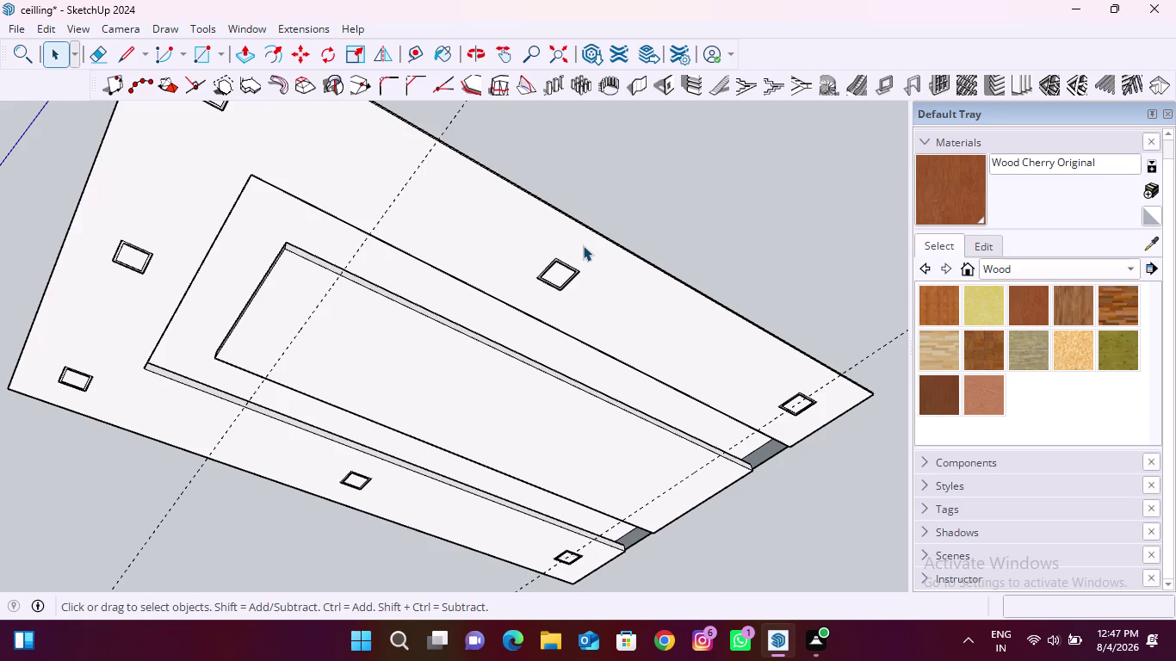
Face the ceiling and place the first Tape Measure guide 1.5' from the inner panel's left edge.
scroll(down, 3)
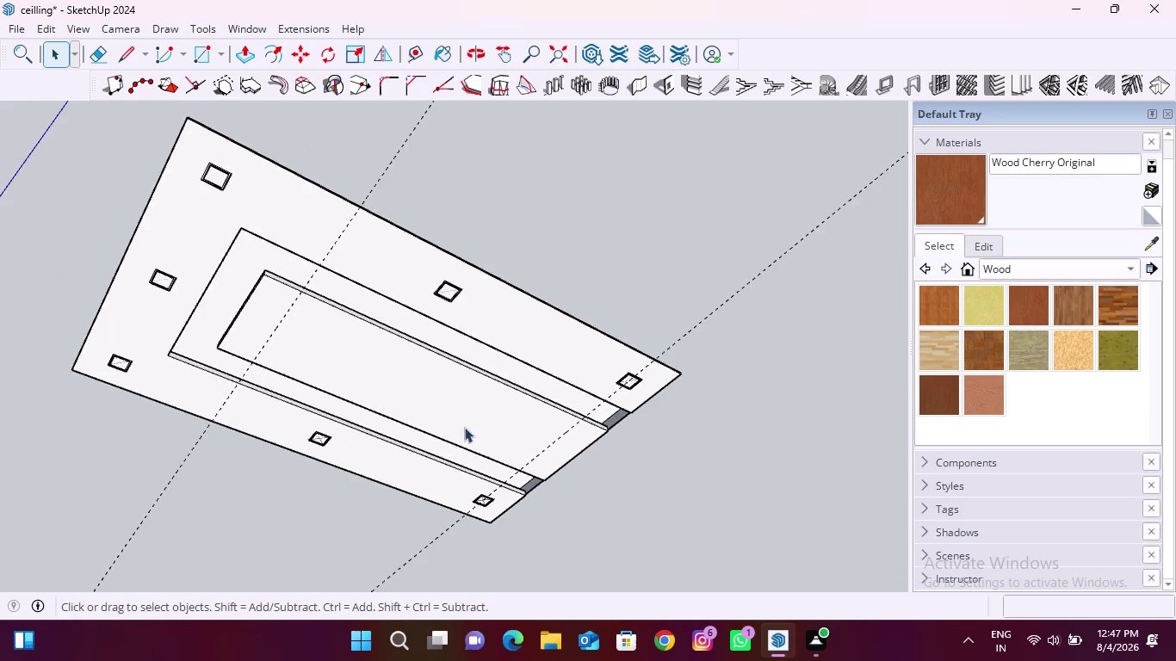
middle_drag(464, 427, 268, 273)
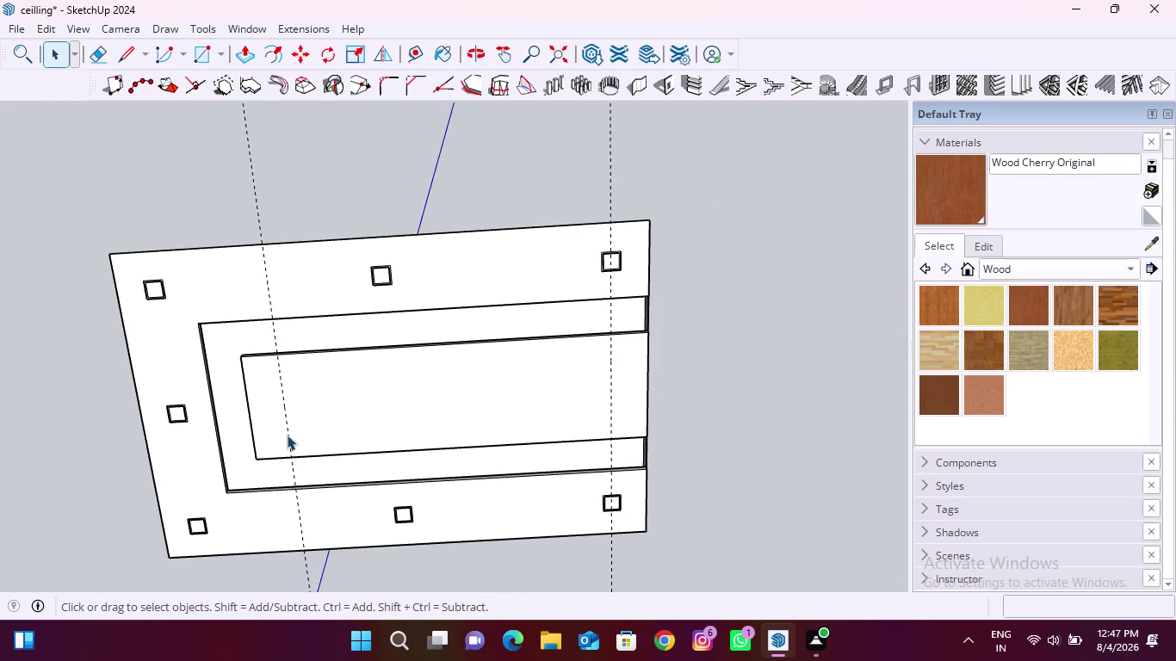
click(407, 50)
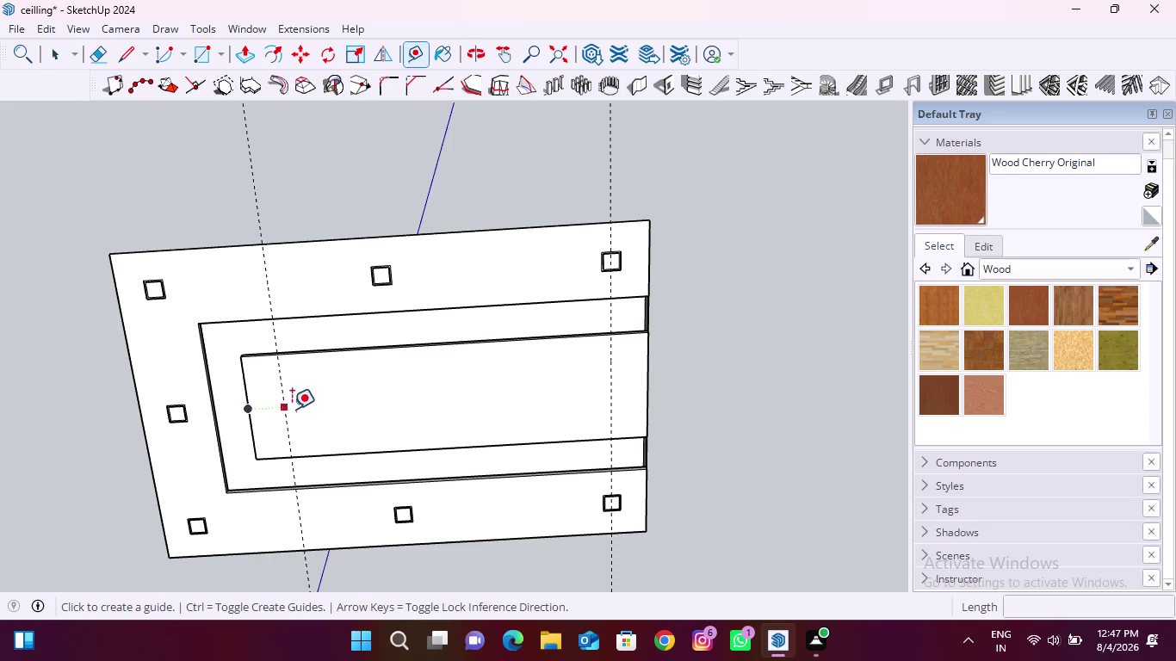
click(276, 377)
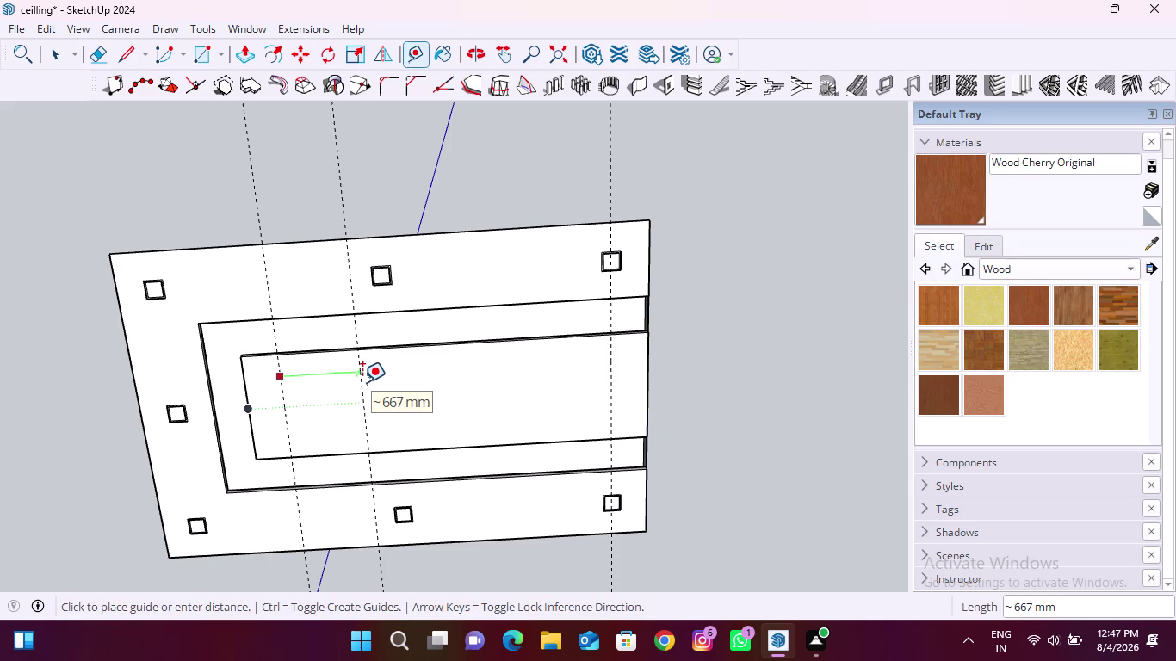
text(1.)
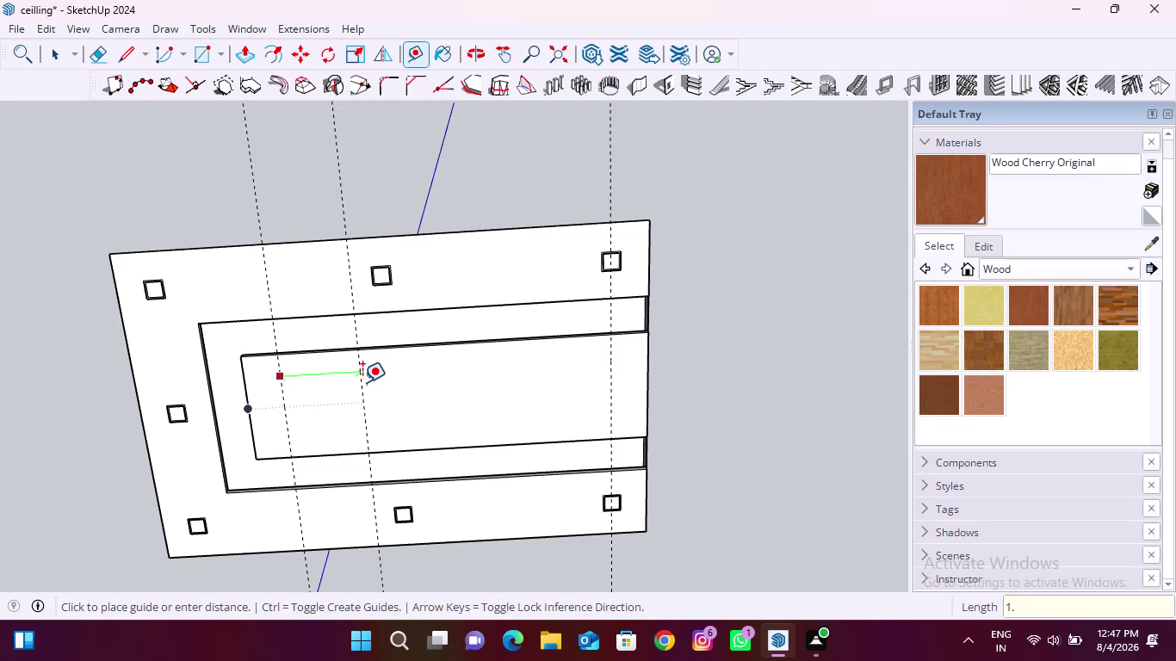
text(5')
key(Return)
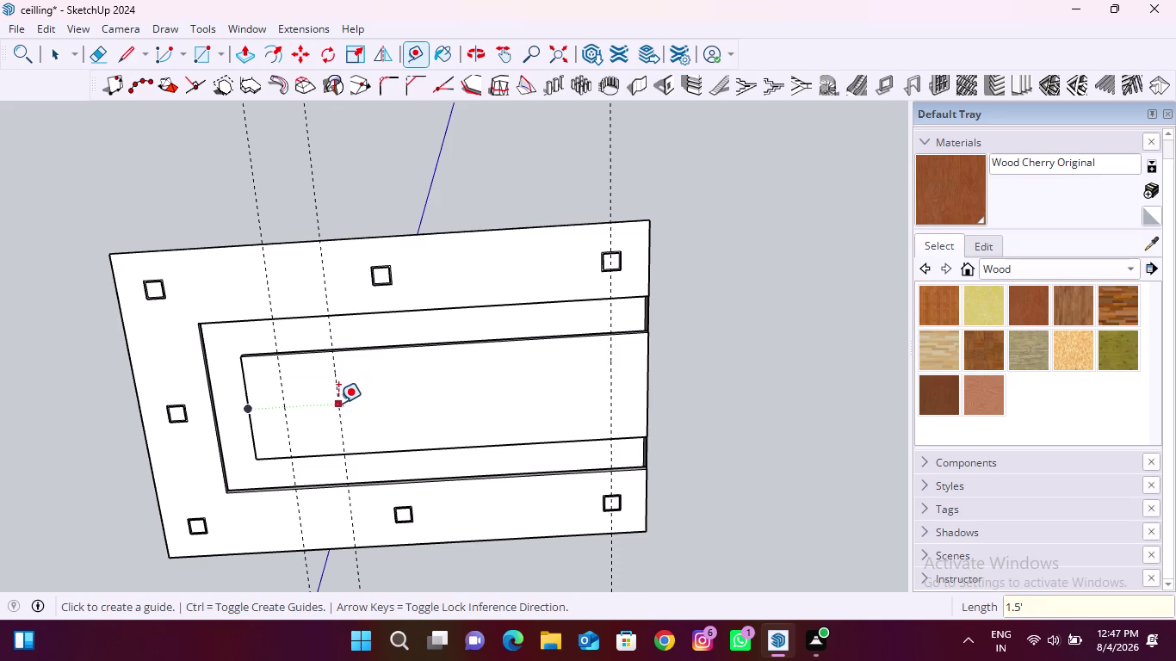
Add two more guides, each 1.5' beyond the previous one.
click(338, 403)
key(Escape)
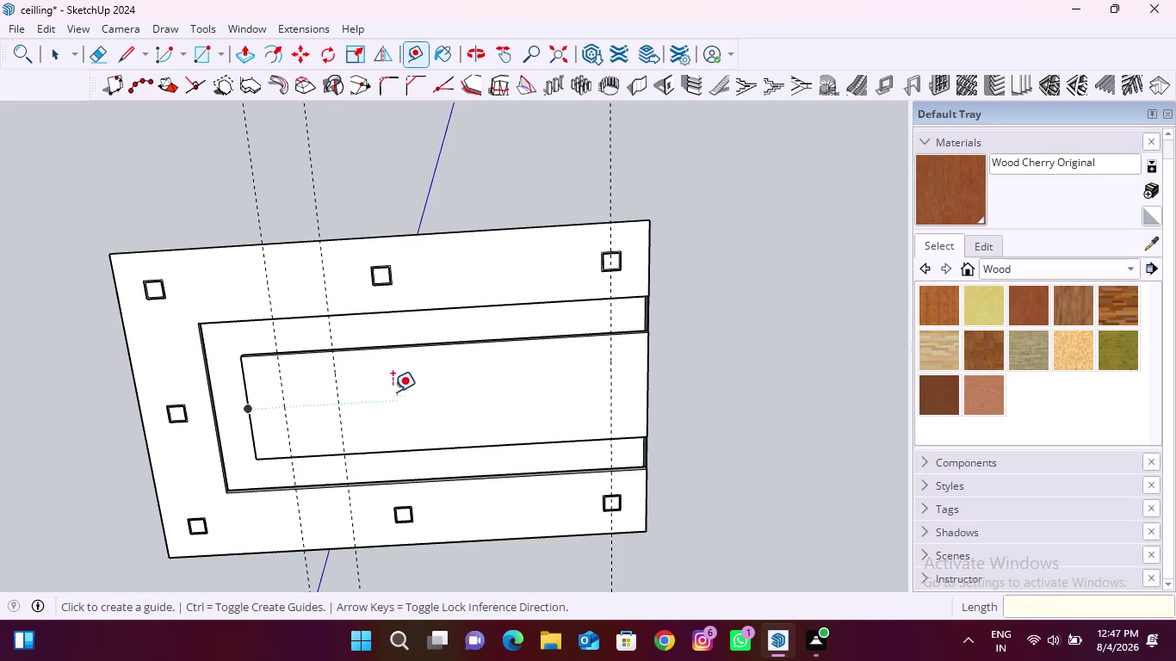
click(334, 376)
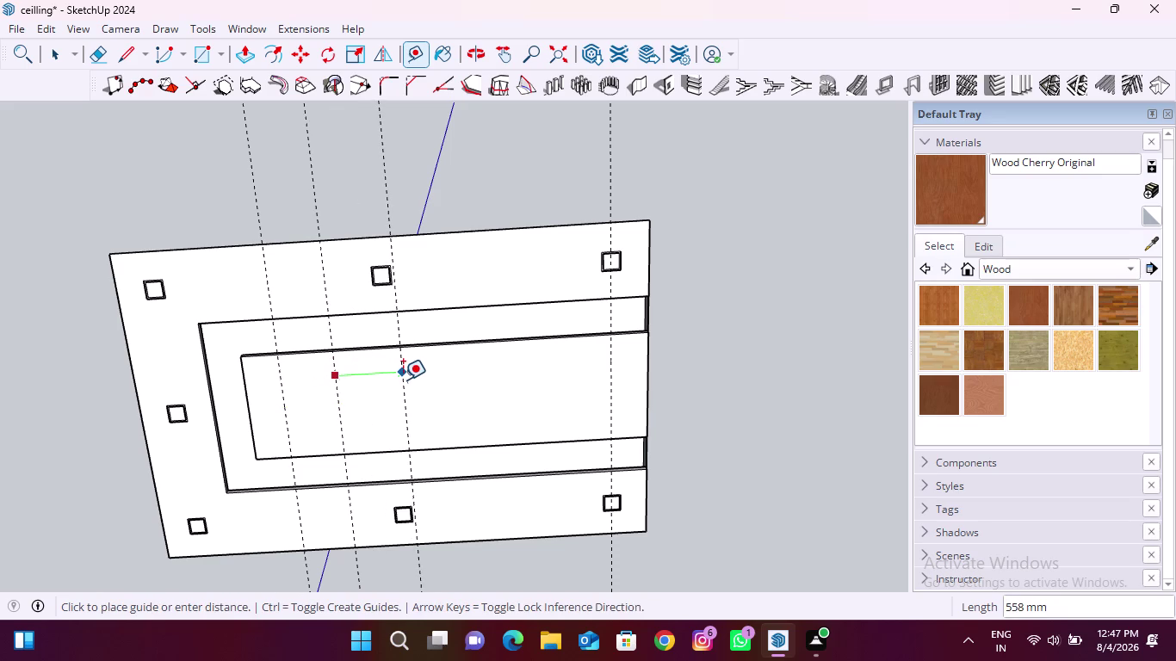
text(1.5')
key(Return)
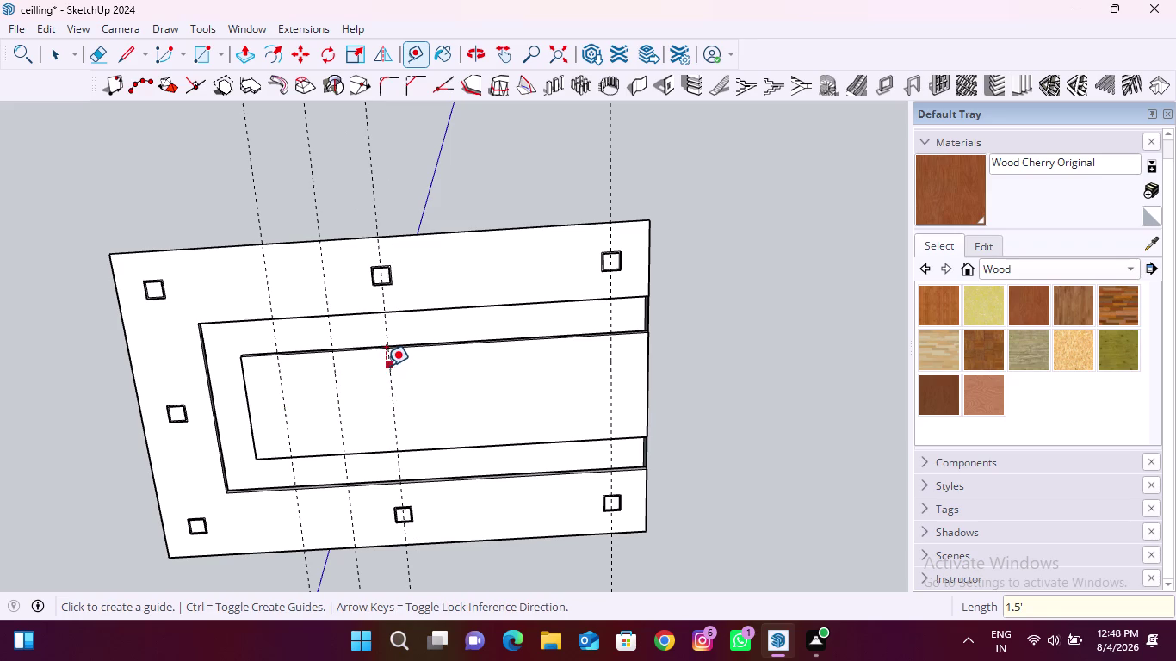
click(386, 366)
text(1.5)
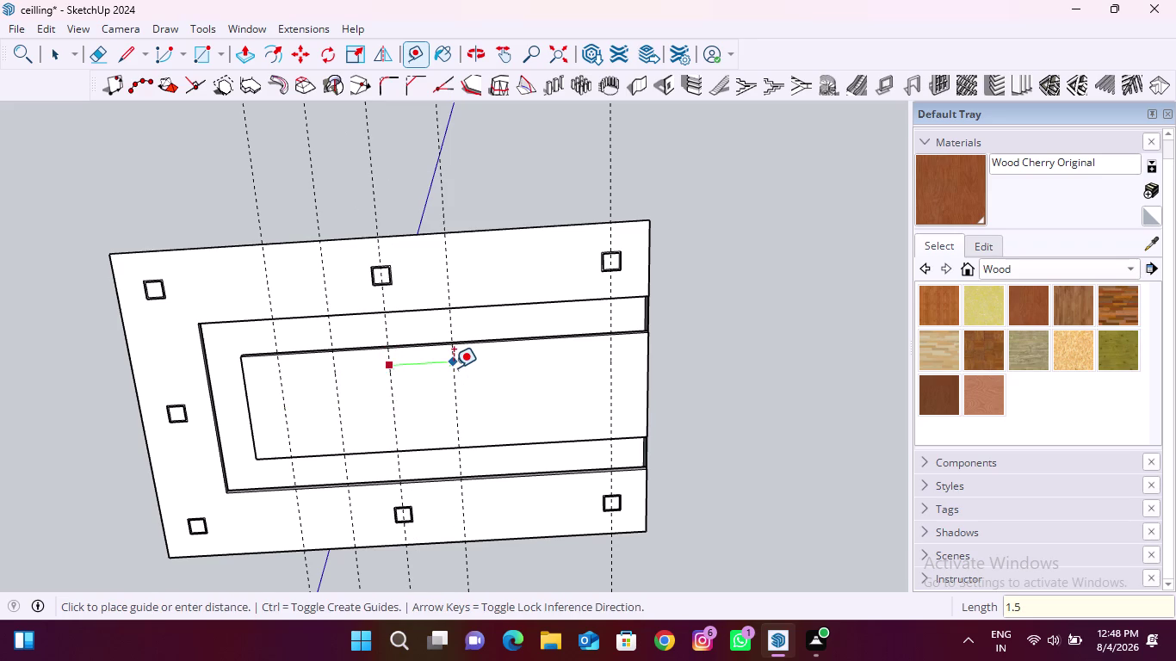
text(')
key(Return)
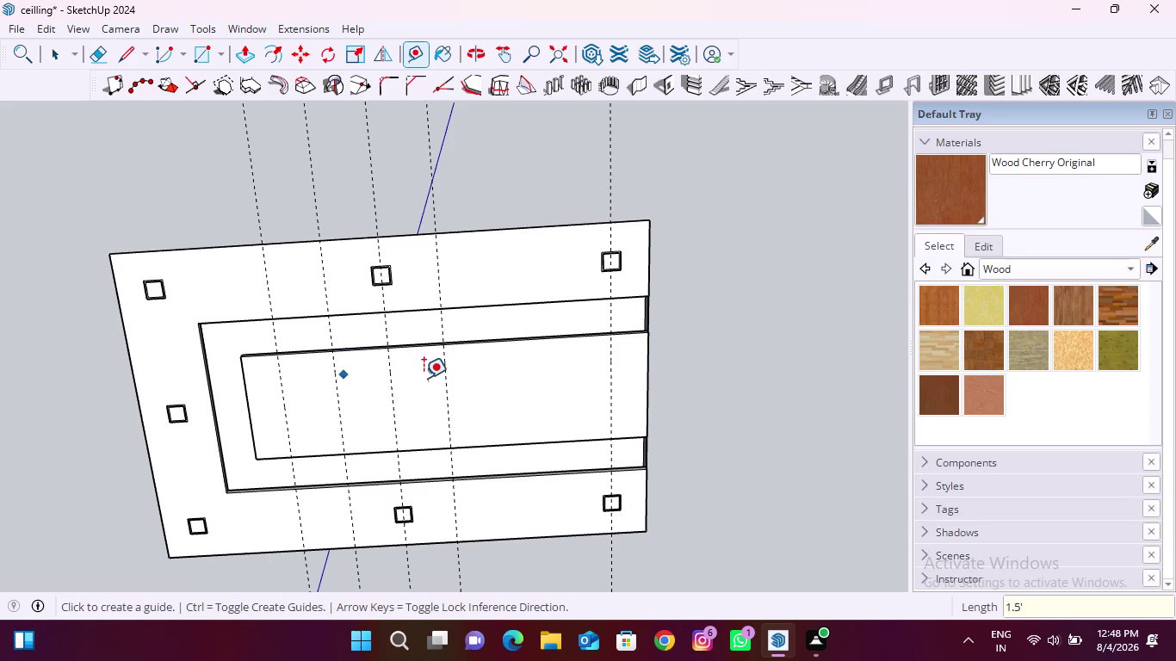
Add two further guides at 1.5' spacing, cancelling one stray horizontal guide.
click(443, 364)
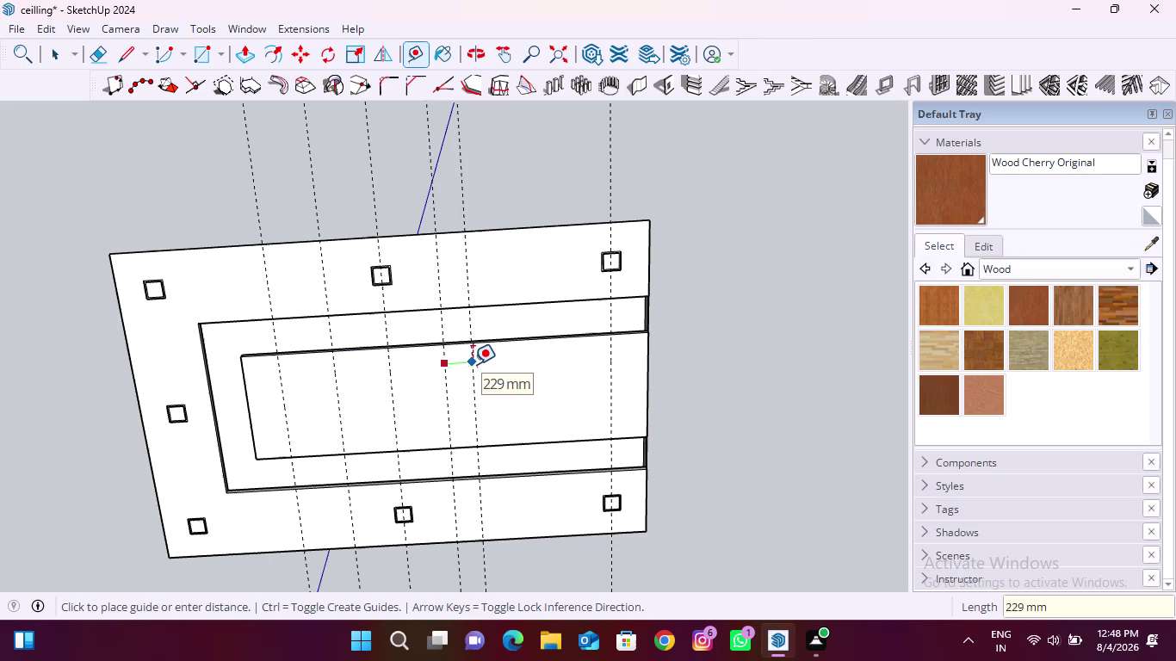
text(1.5')
key(Return)
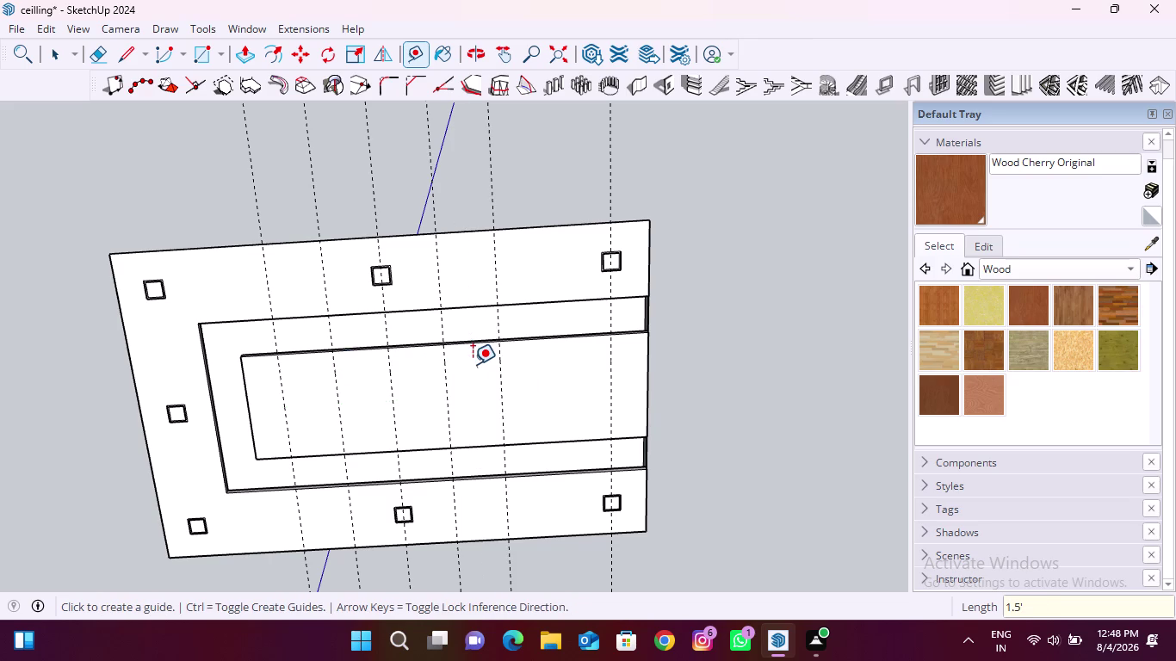
click(495, 365)
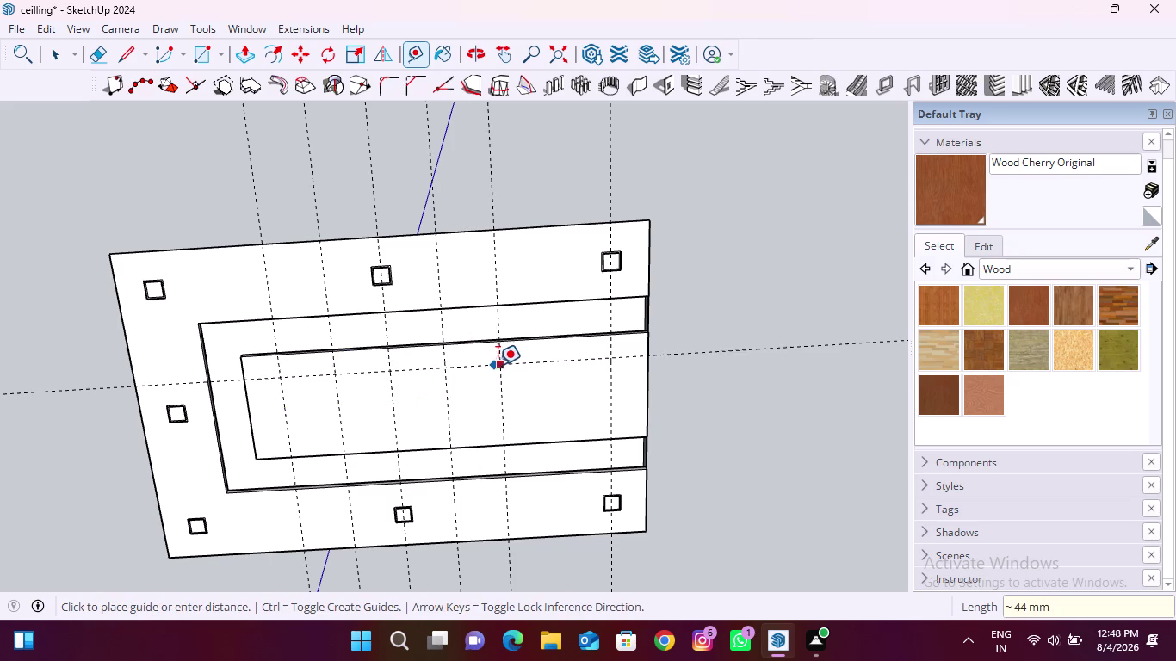
key(Escape)
click(496, 365)
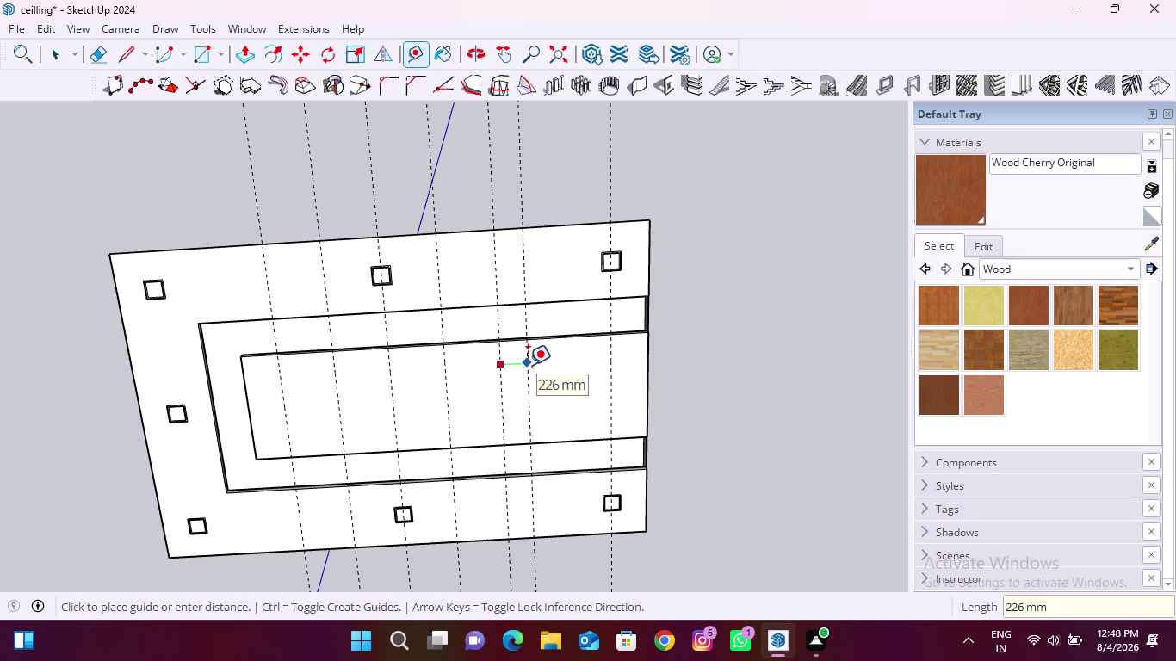
text(1.)
text(5')
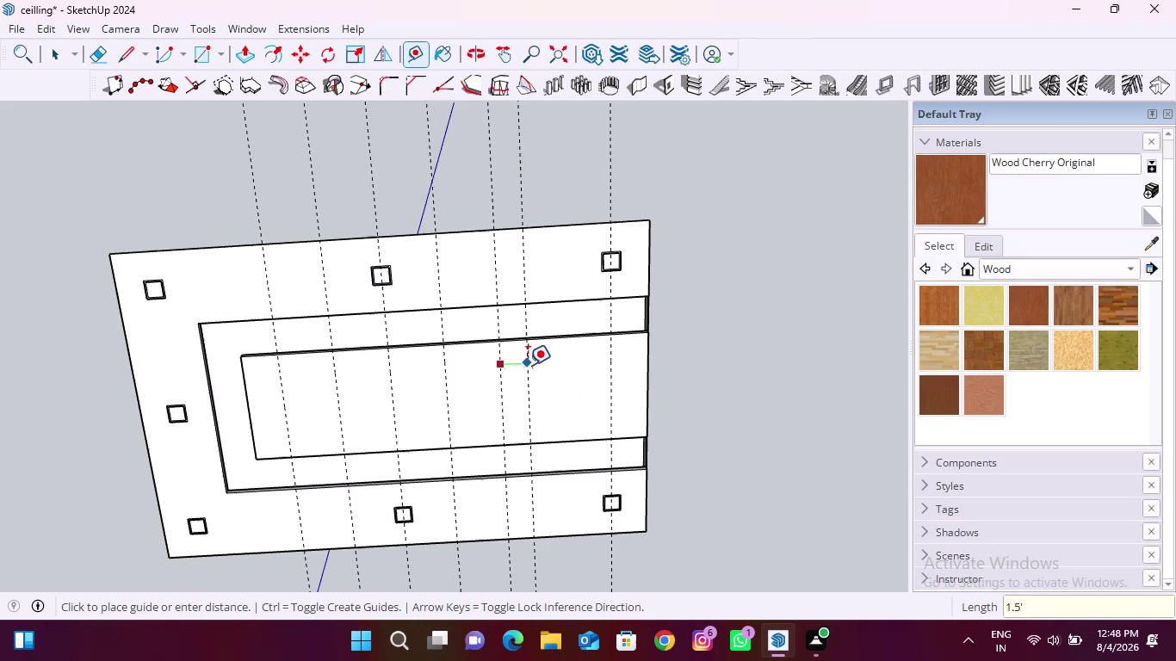
key(Return)
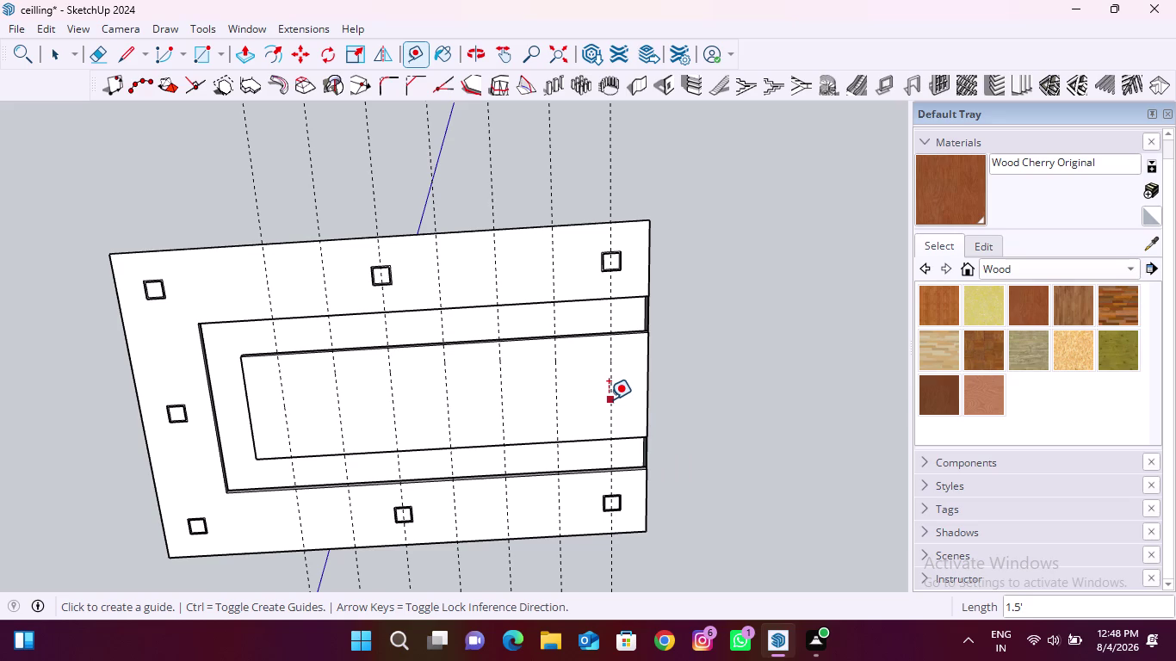
Undo all the 1.5' guide placements with eighteen Ctrl+Z presses.
key(ctrl+z)
key(ctrl+z)
key(ctrl+z)
key(ctrl+z)
key(ctrl+z)
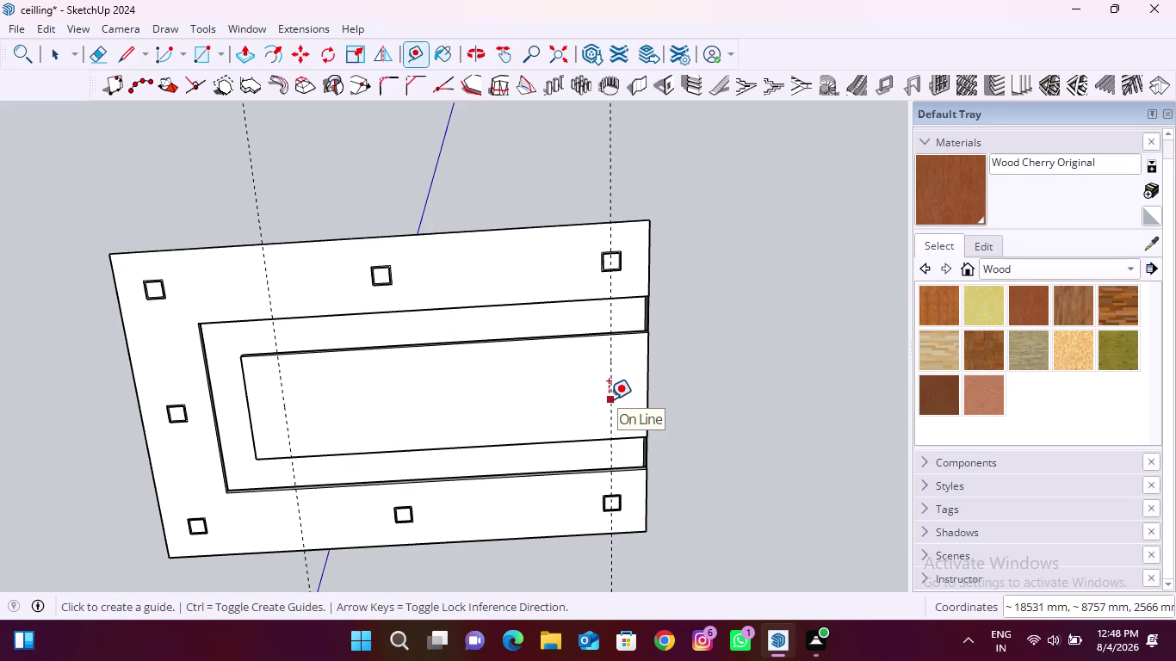
key(ctrl+z)
key(ctrl+z)
key(ctrl+z)
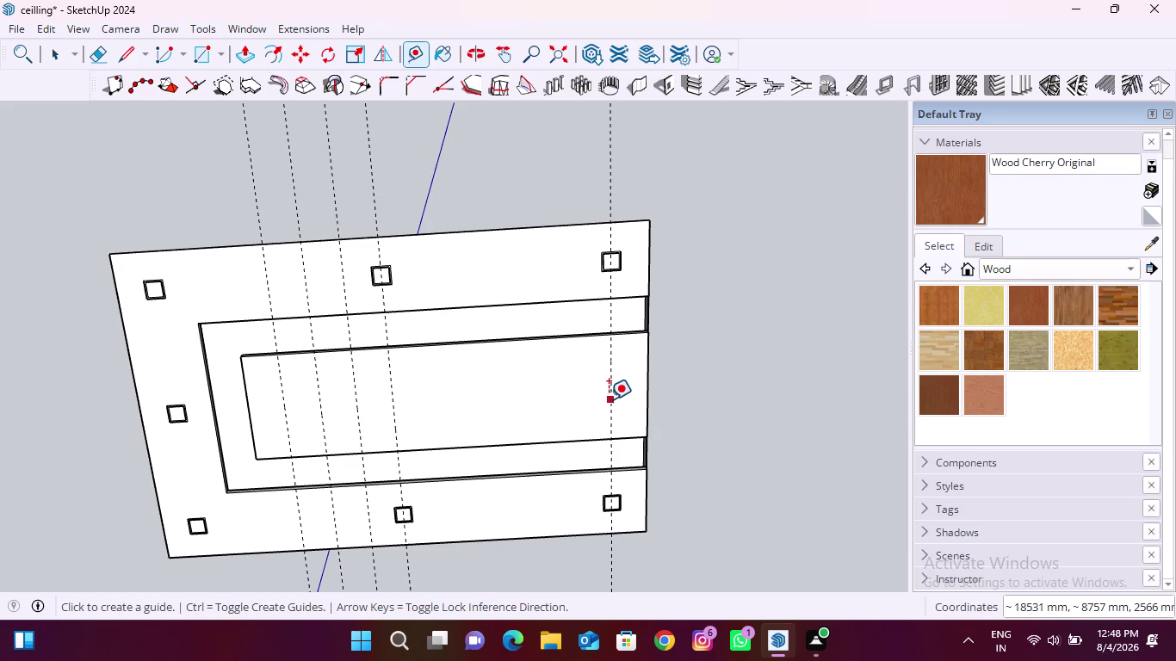
key(ctrl+z)
key(ctrl+z)
key(ctrl+z)
key(ctrl+z)
key(ctrl+z)
key(ctrl+z)
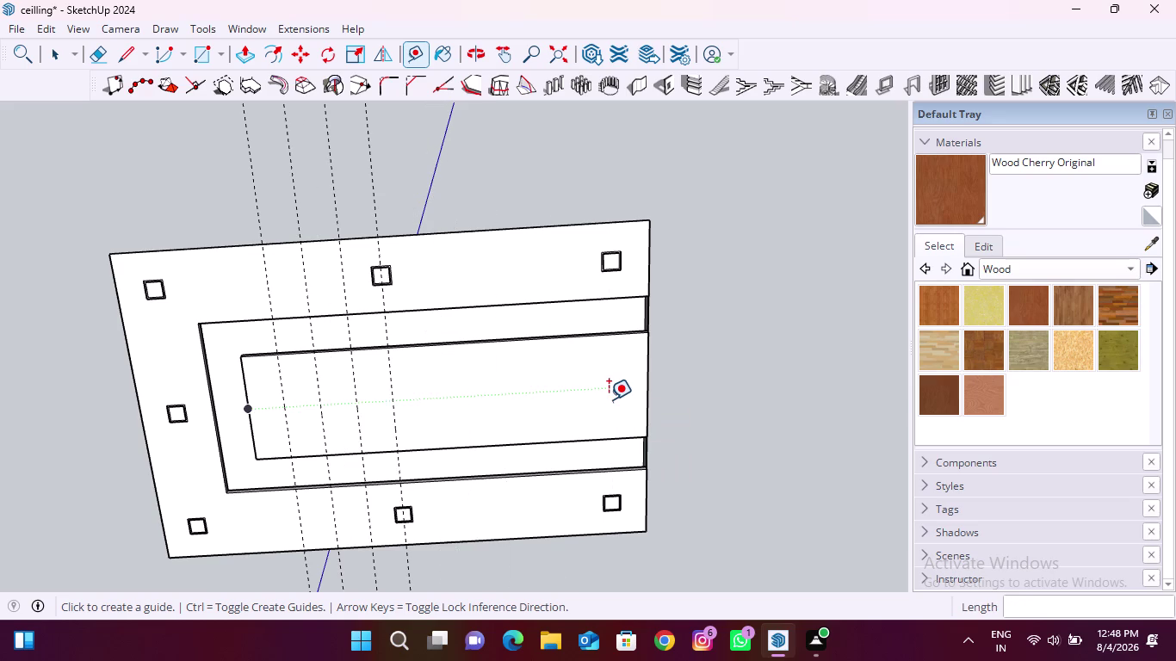
key(ctrl+z)
key(ctrl+z)
key(ctrl+z)
key(ctrl+z)
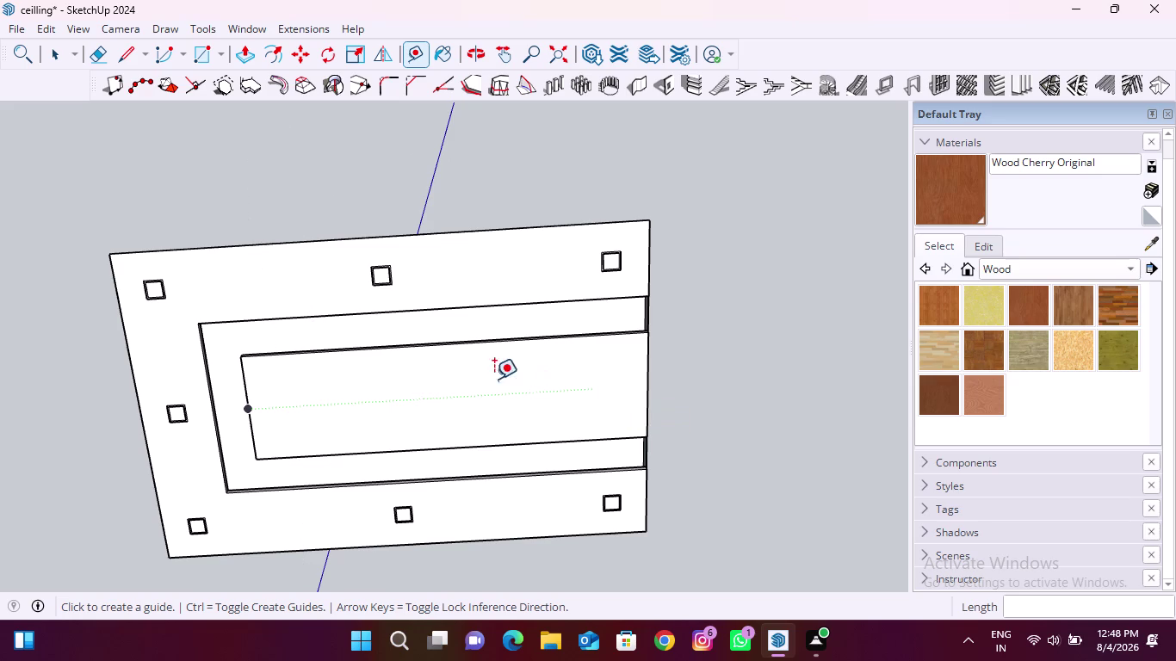
Place a guide 6" in from the panel's right edge and zoom to check it.
scroll(up, 3)
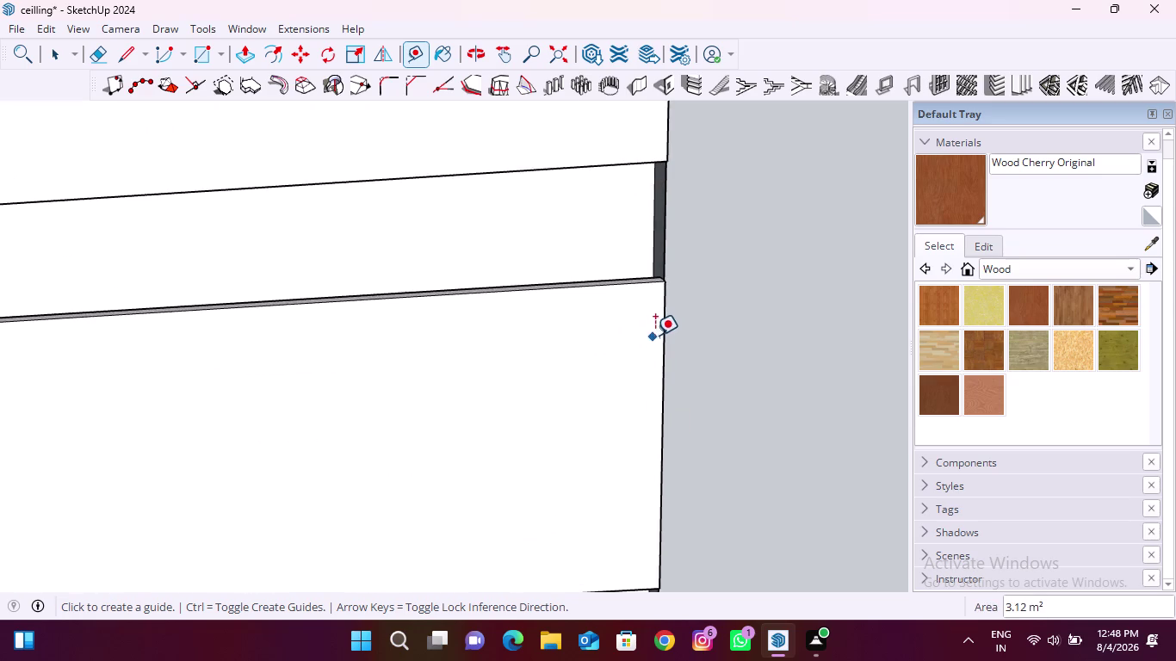
scroll(up, 3)
click(667, 304)
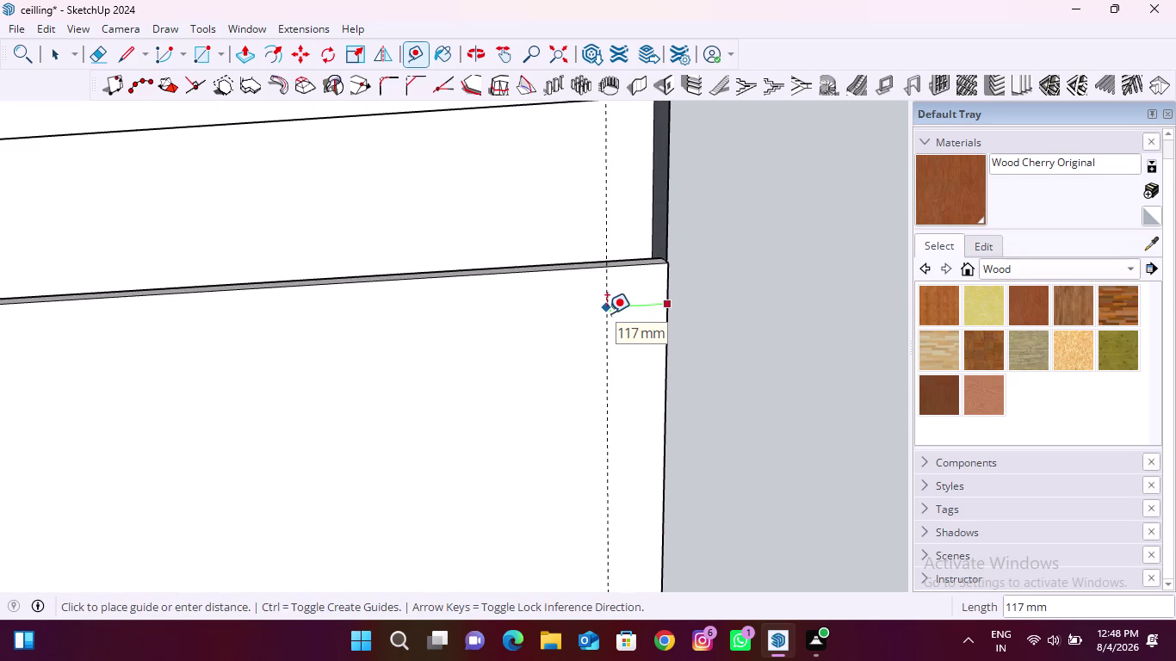
text(6")
key(Return)
scroll(up, 3)
scroll(down, 3)
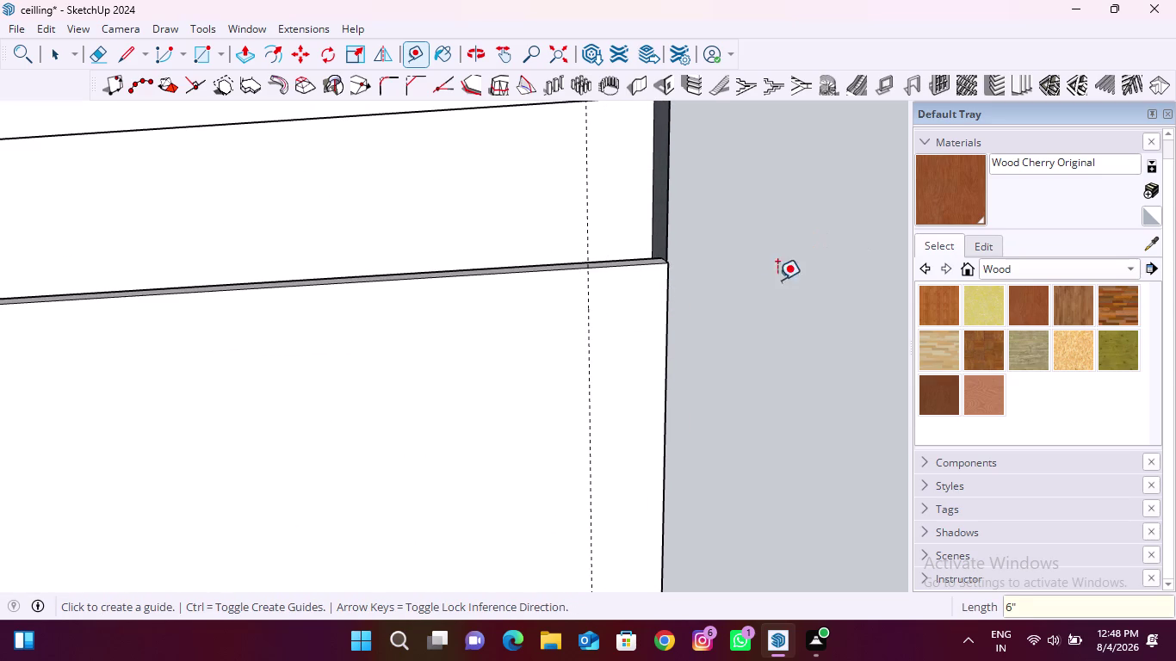
scroll(down, 3)
scroll(down, 3)
scroll(up, 3)
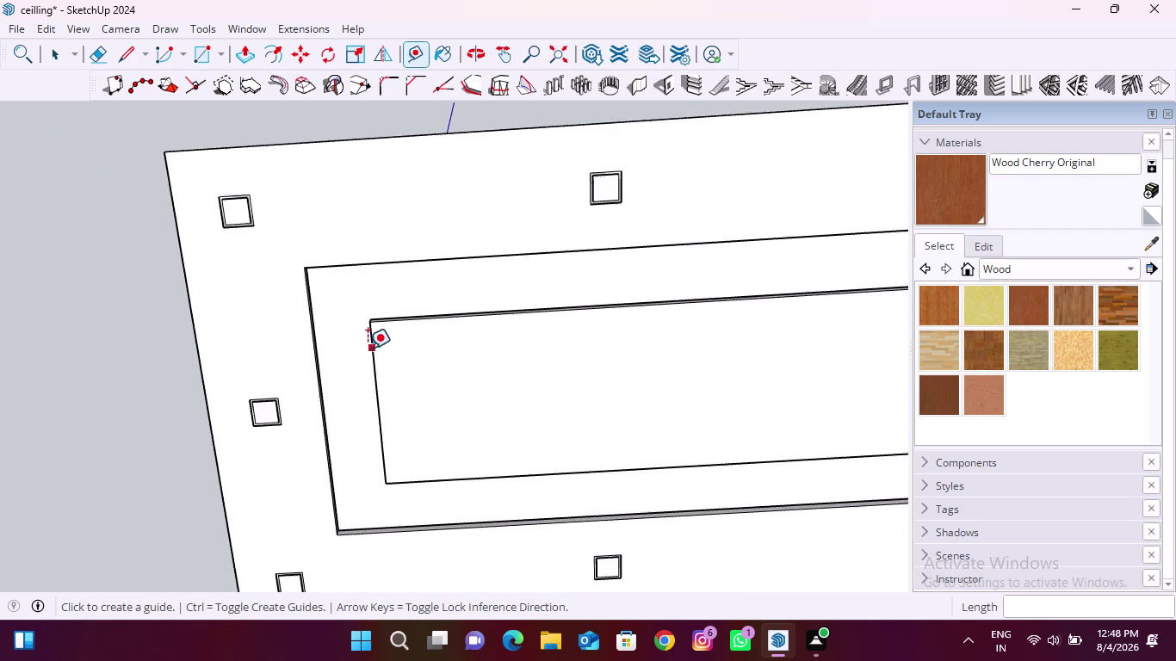
scroll(up, 3)
Cancel three stray starts, then place a guide 6" in from the panel's end edge.
click(372, 346)
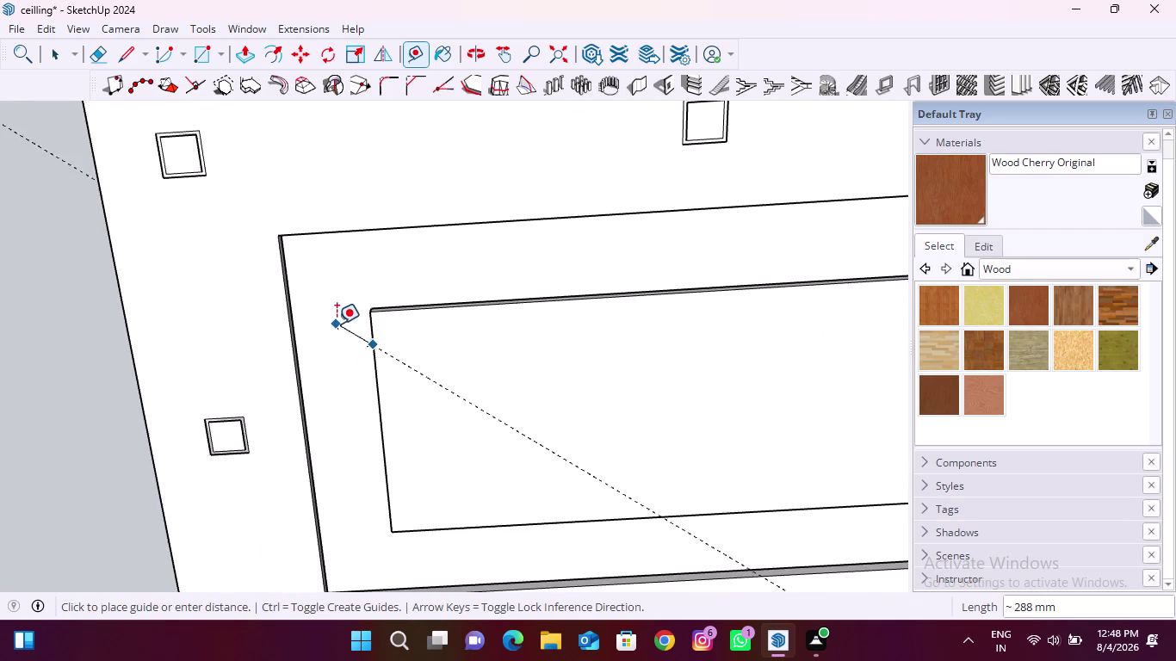
key(Escape)
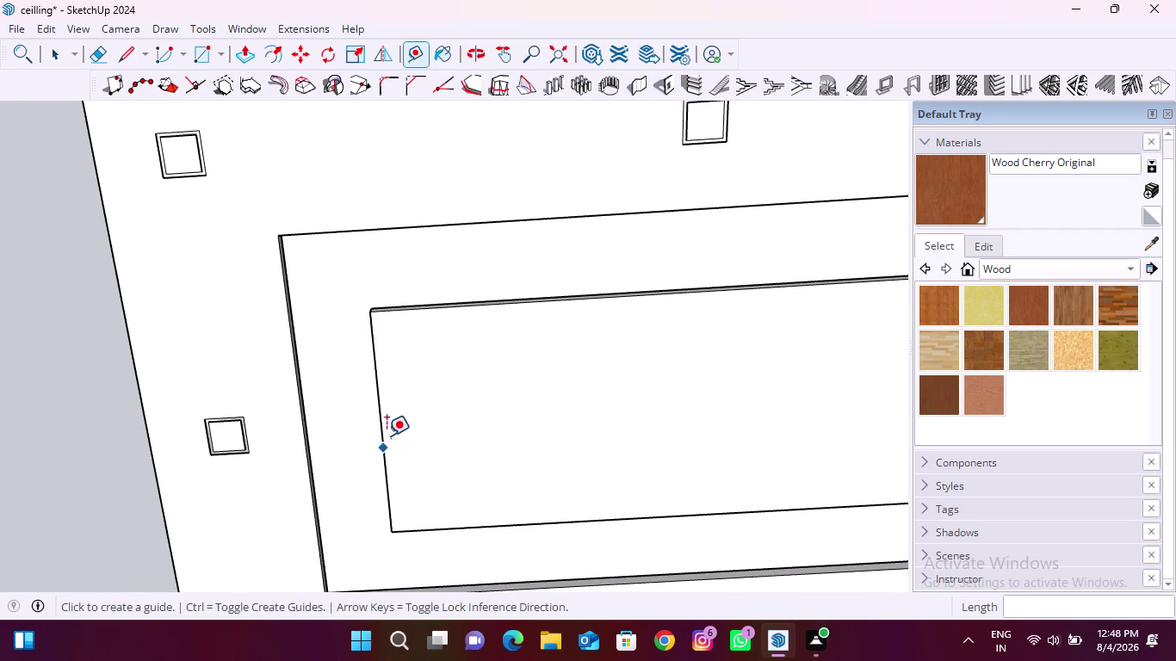
click(385, 429)
key(Escape)
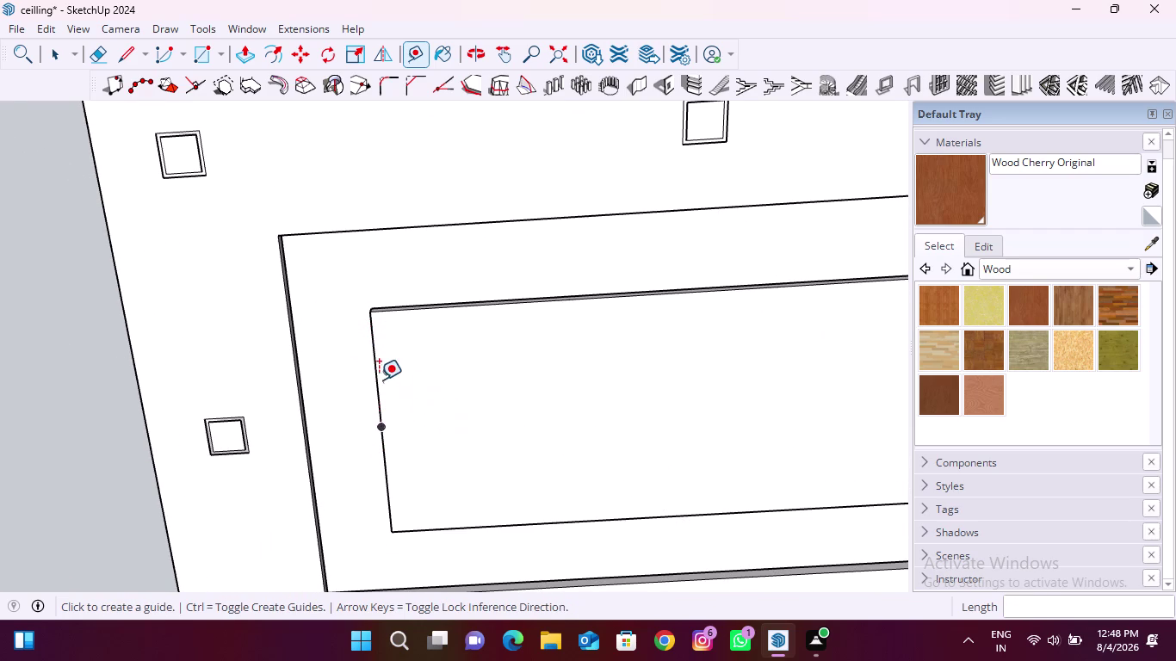
click(376, 364)
key(Escape)
scroll(up, 3)
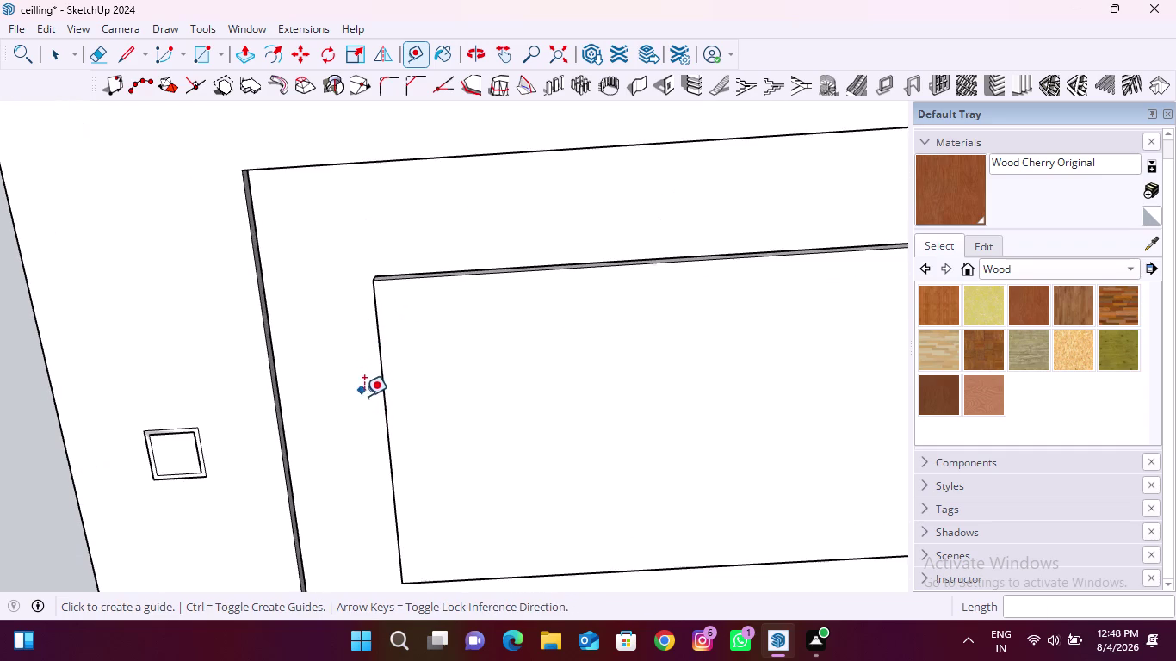
middle_drag(365, 396, 529, 526)
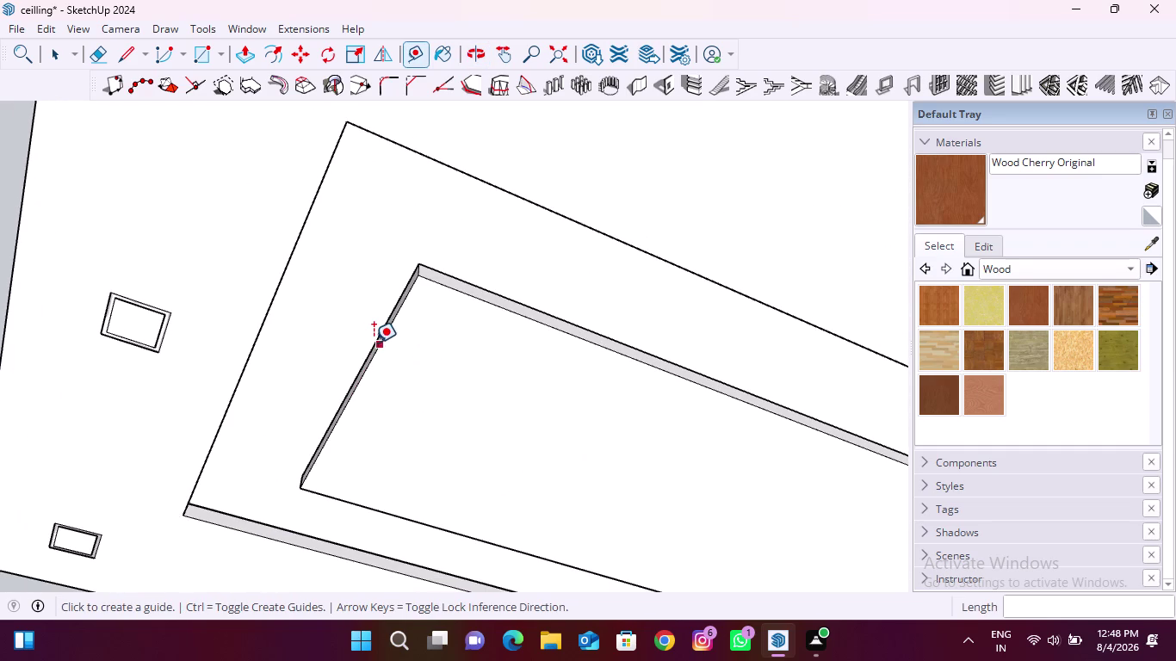
click(373, 343)
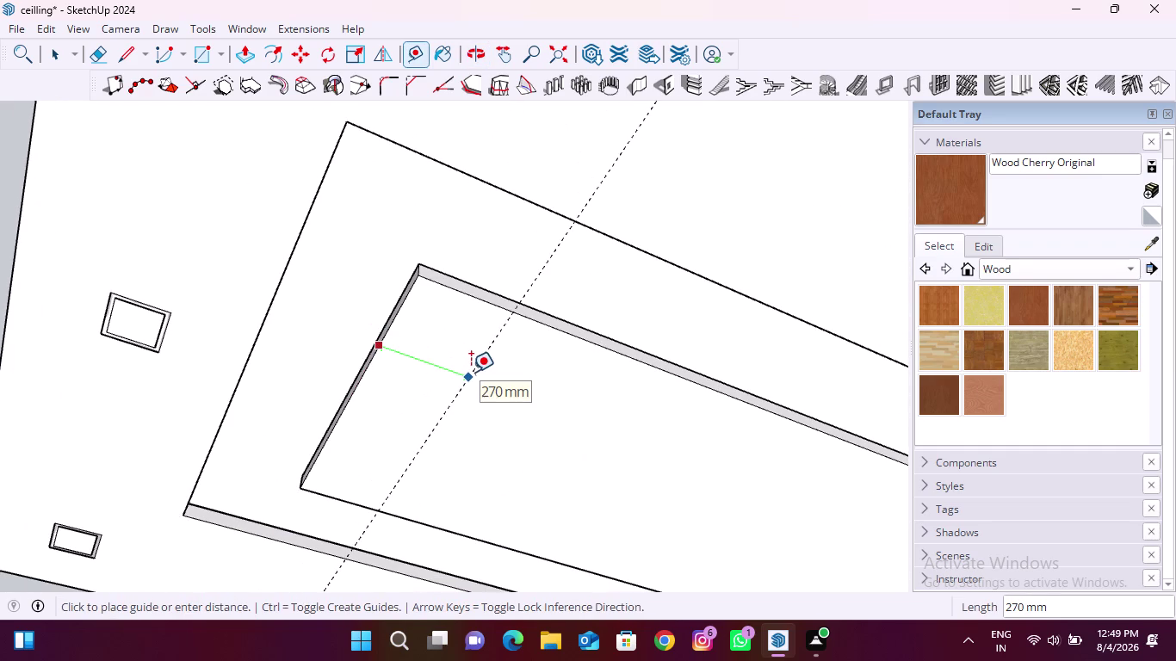
text(6")
key(Return)
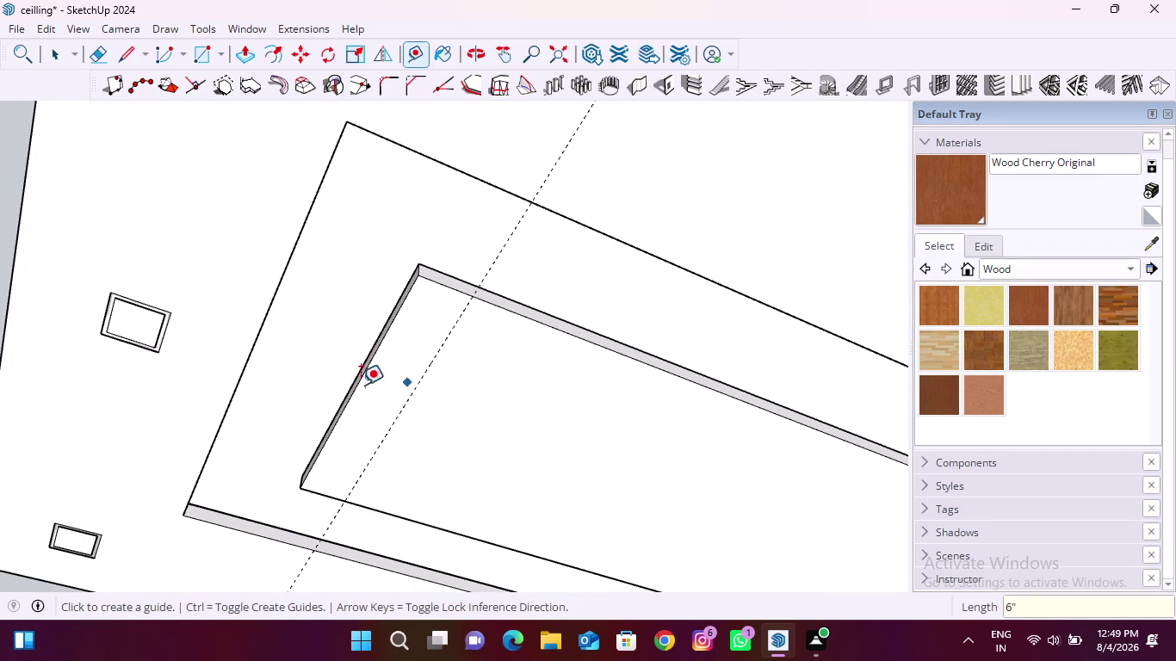
scroll(down, 3)
Place three guides at 1' intervals from the inner panel's end edge.
middle_drag(562, 443, 402, 298)
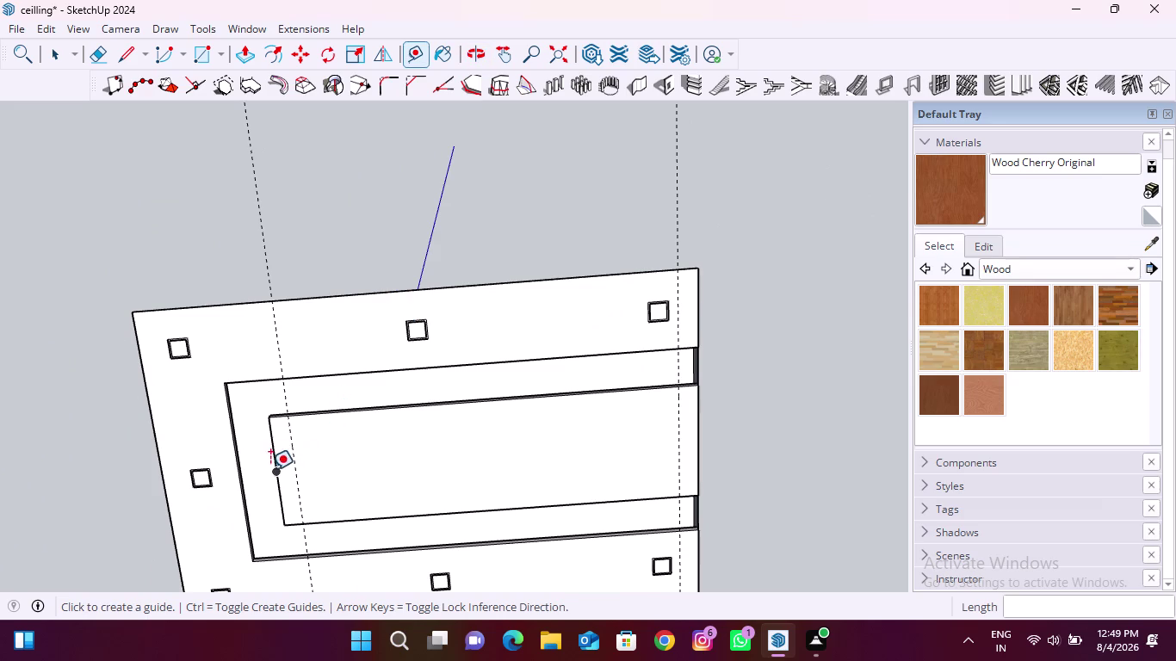
click(289, 453)
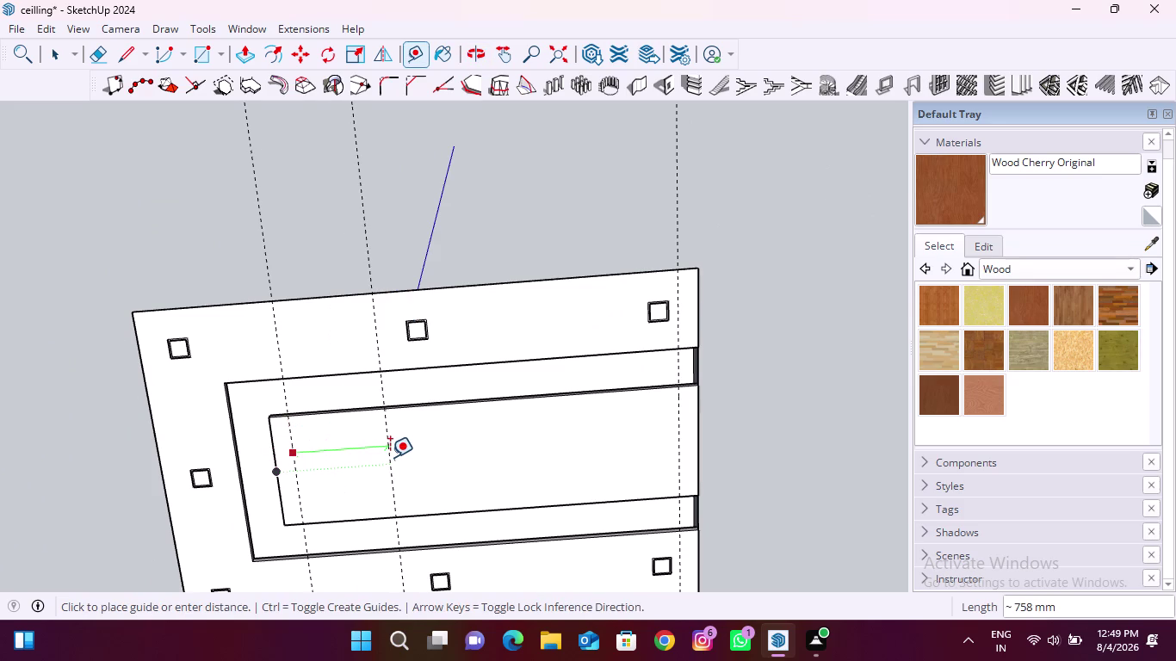
key(1)
key(apostrophe)
key(Return)
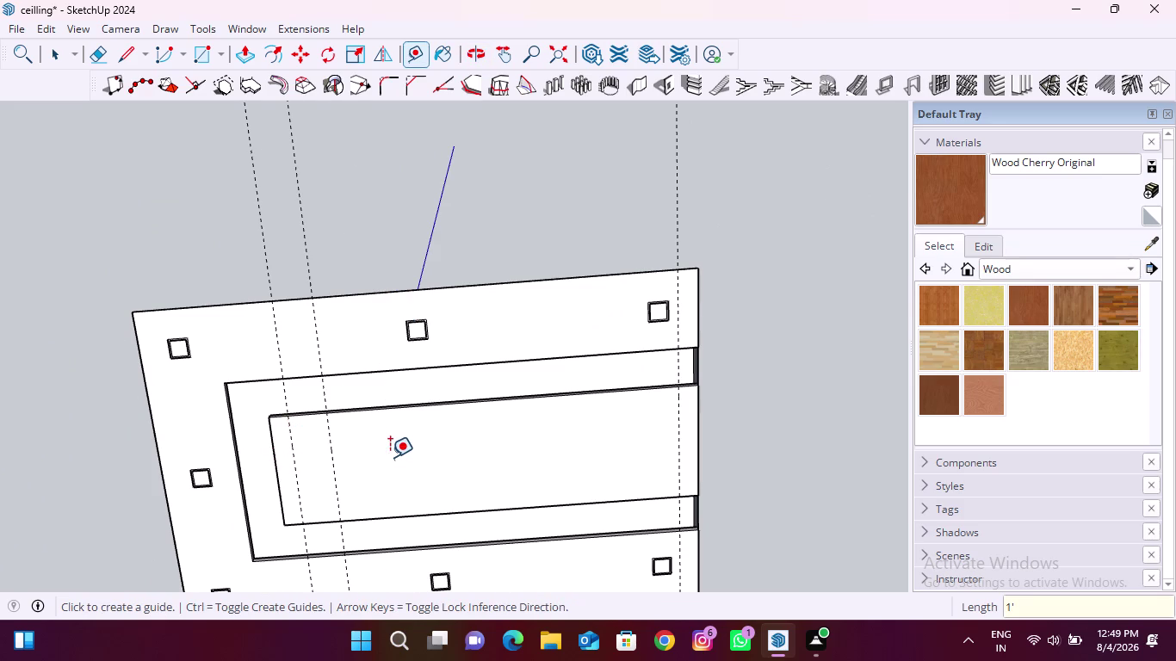
click(329, 447)
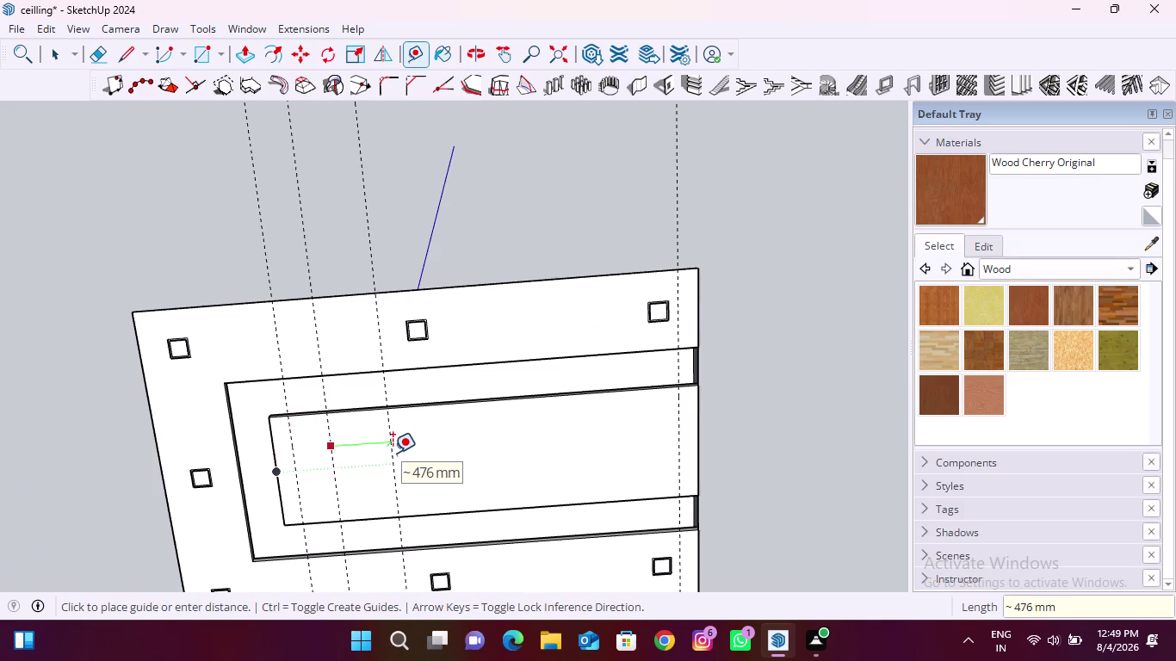
text(1')
key(Return)
click(370, 453)
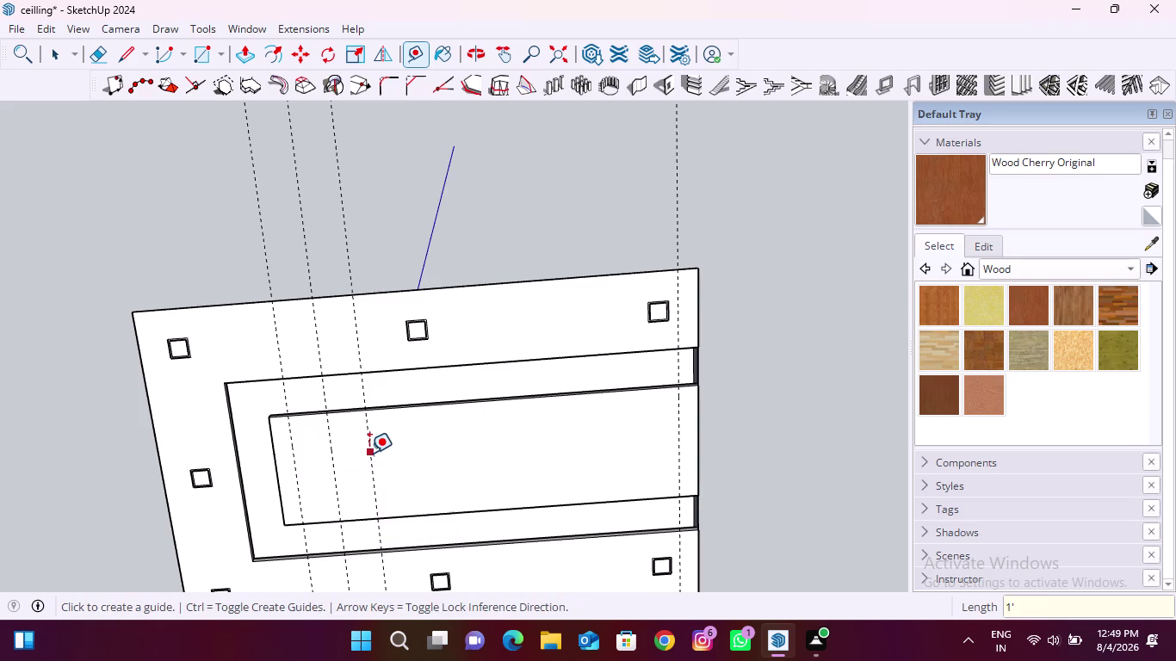
text(1')
key(Return)
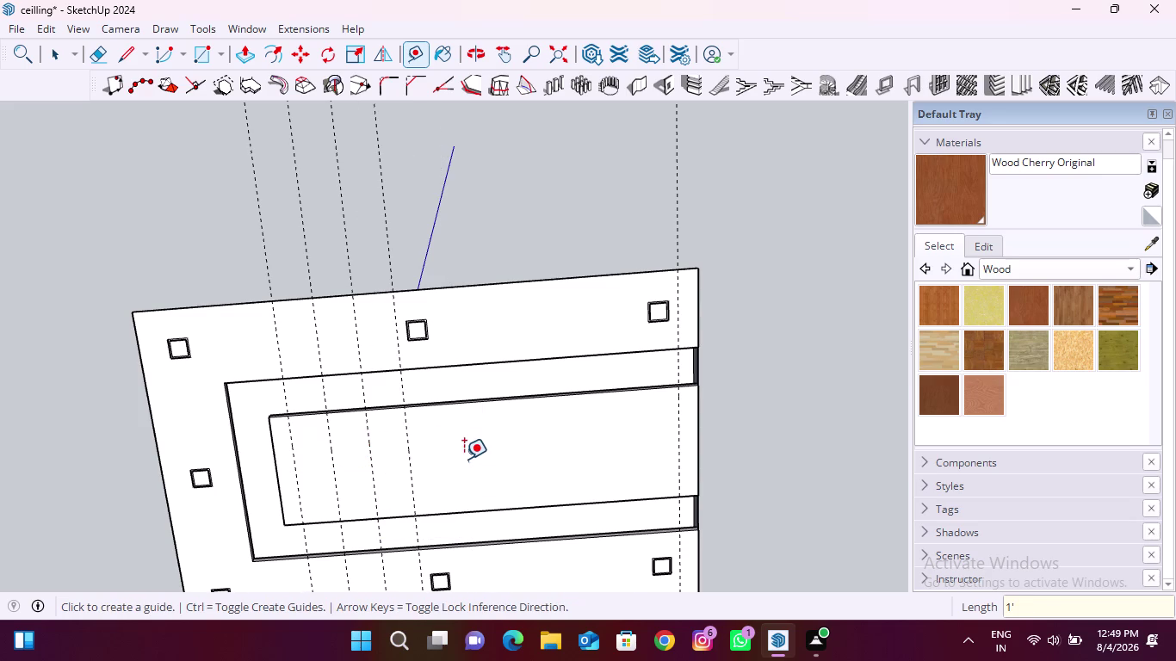
Add three more guides, each 1' beyond the previous one.
click(407, 436)
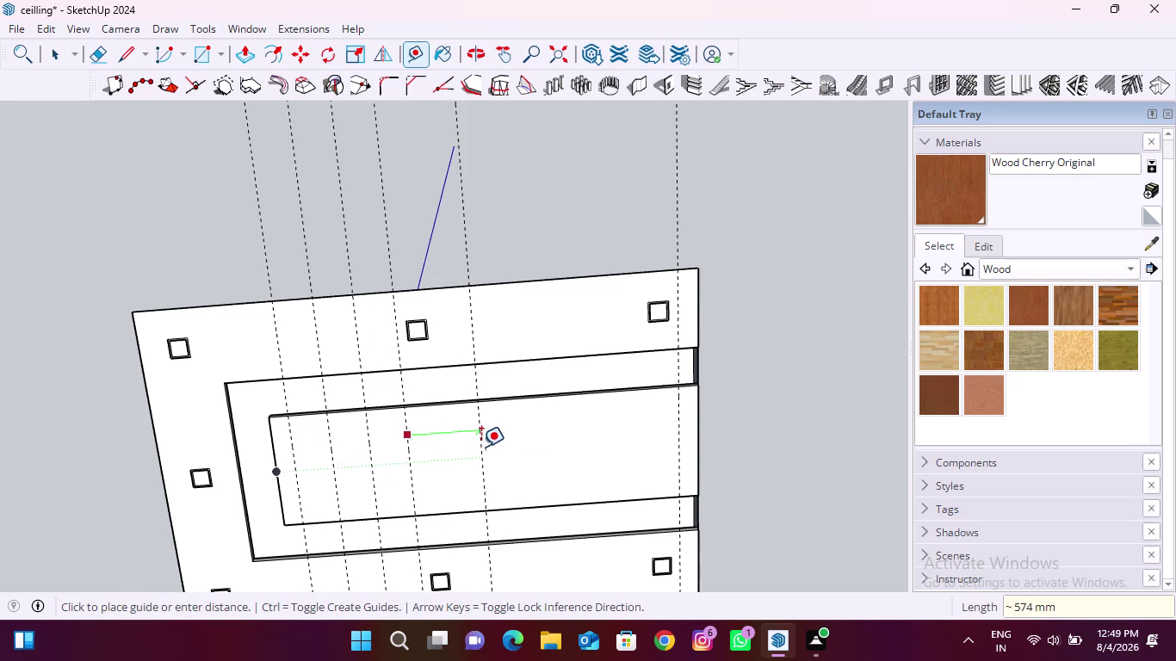
text(1')
key(Return)
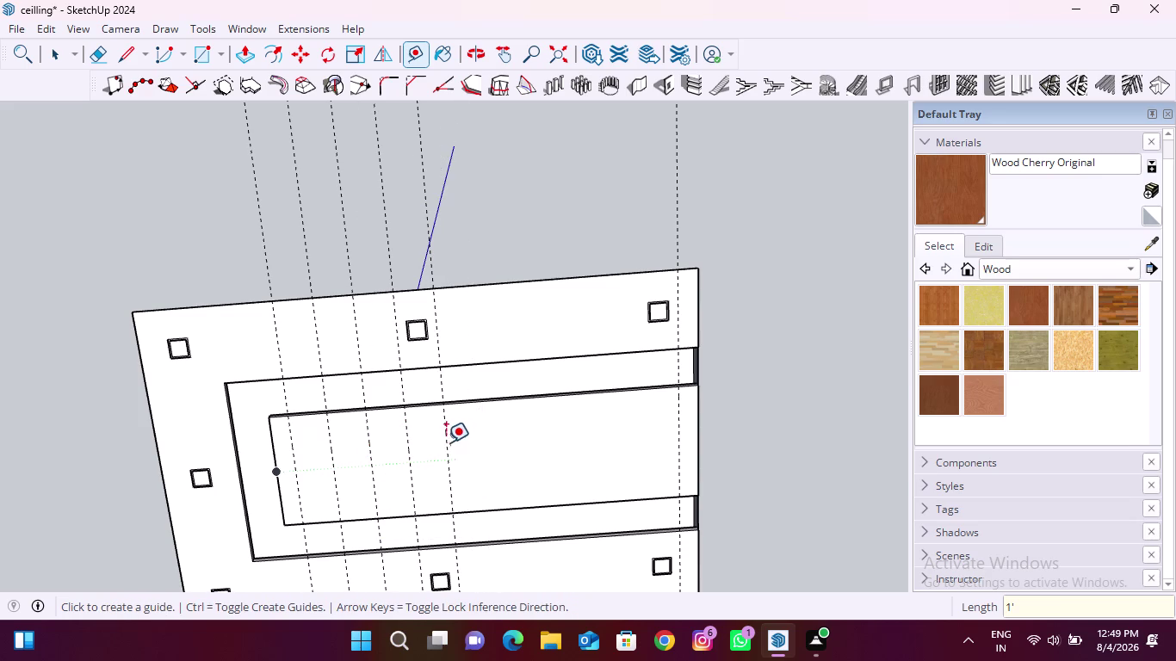
click(445, 425)
text(1)
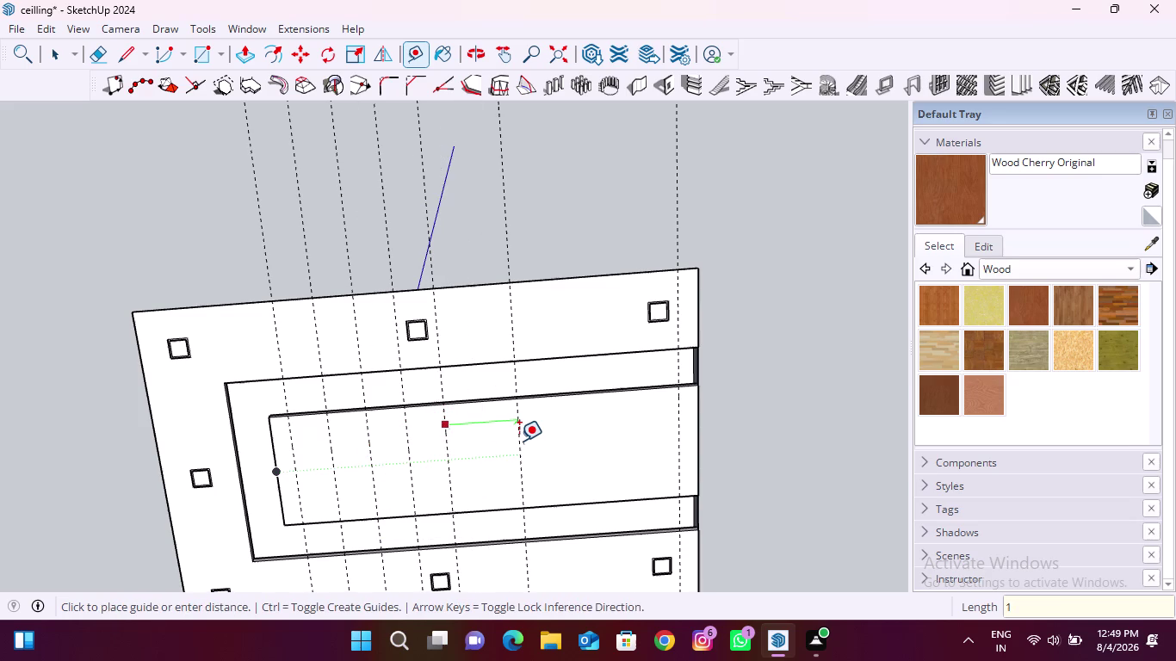
text(')
key(Return)
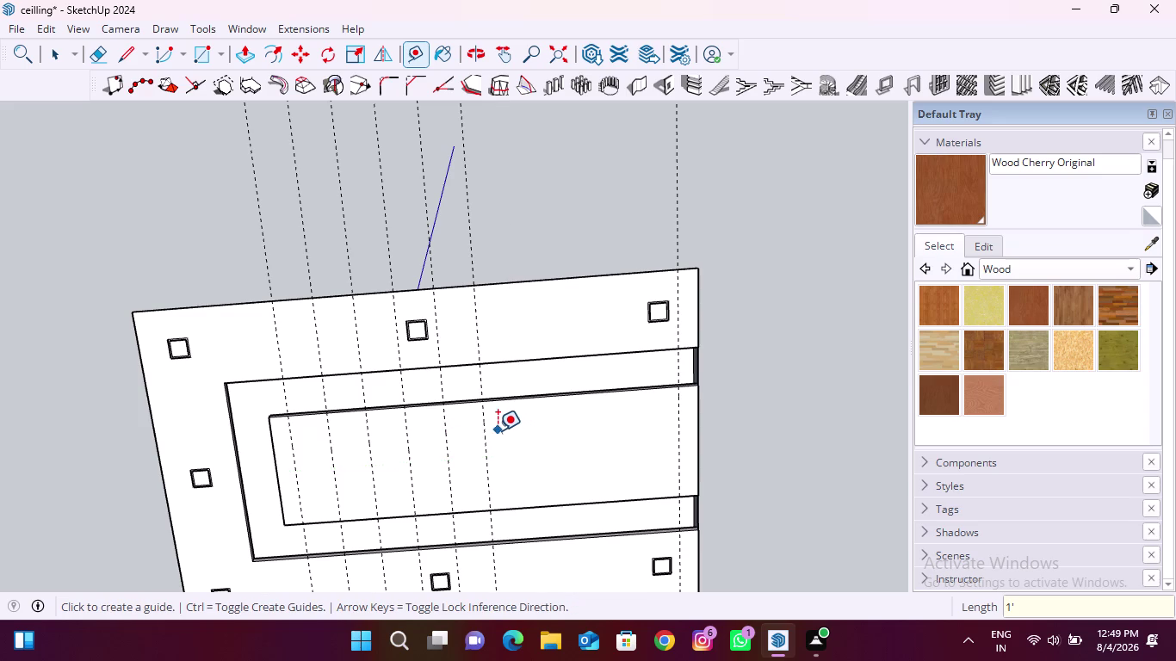
click(485, 431)
text(1)
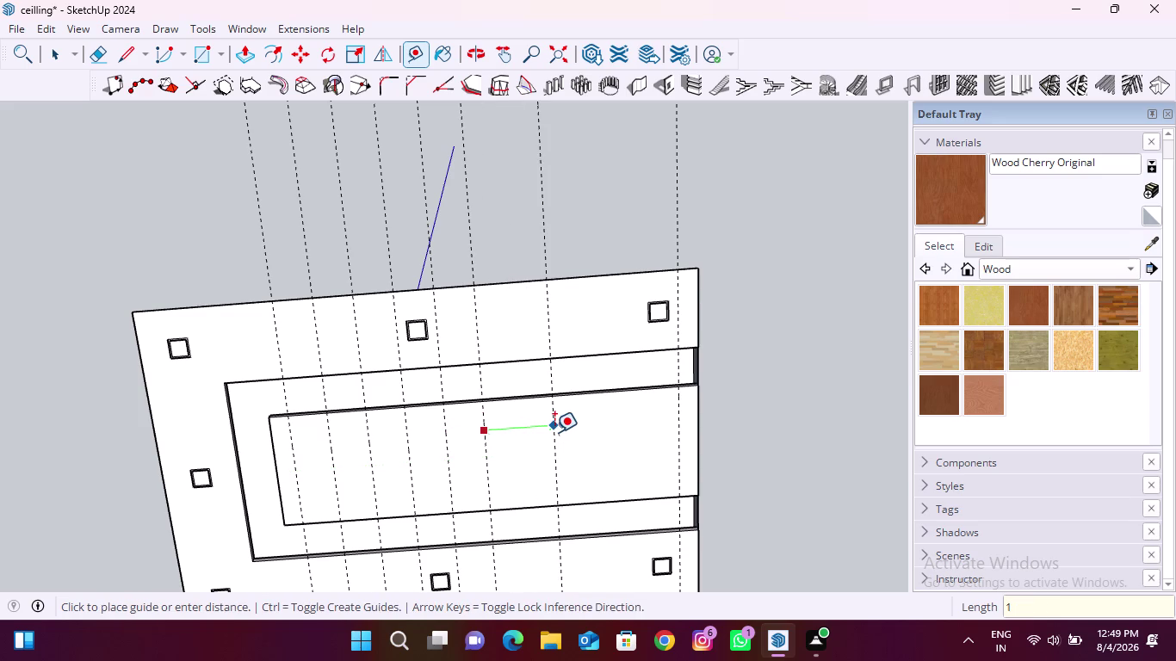
text(')
key(Return)
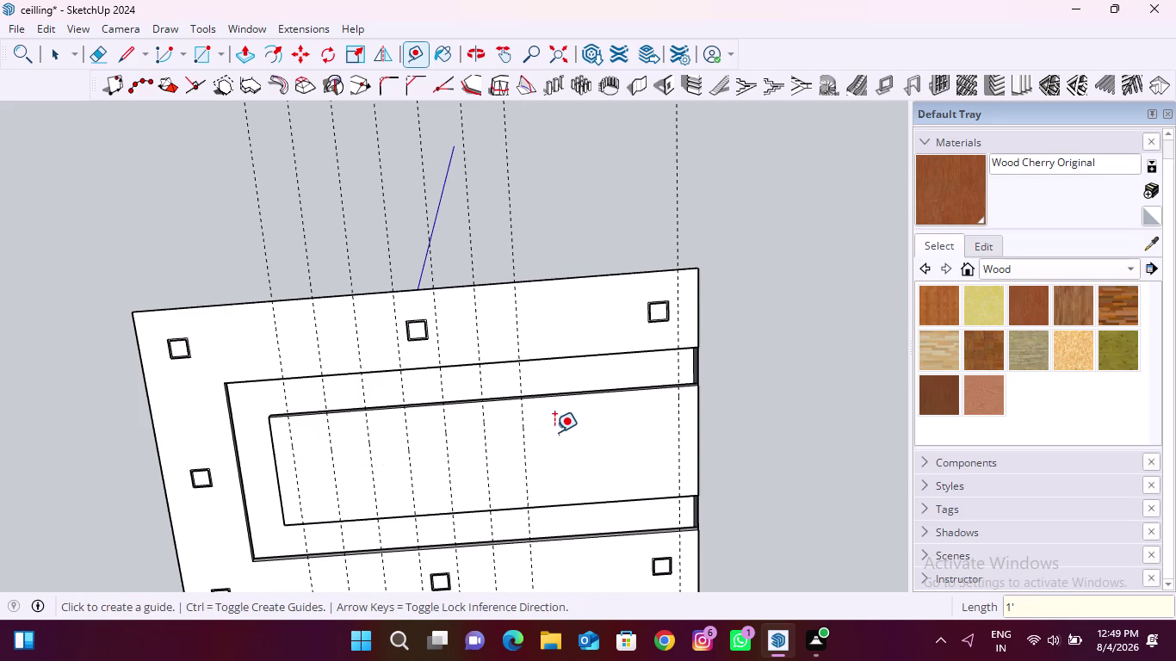
Undo the six one-foot guides with six Ctrl+Z presses.
key(ctrl+z)
key(ctrl+z)
key(ctrl+z)
key(ctrl+z)
key(ctrl+z)
key(ctrl+z)
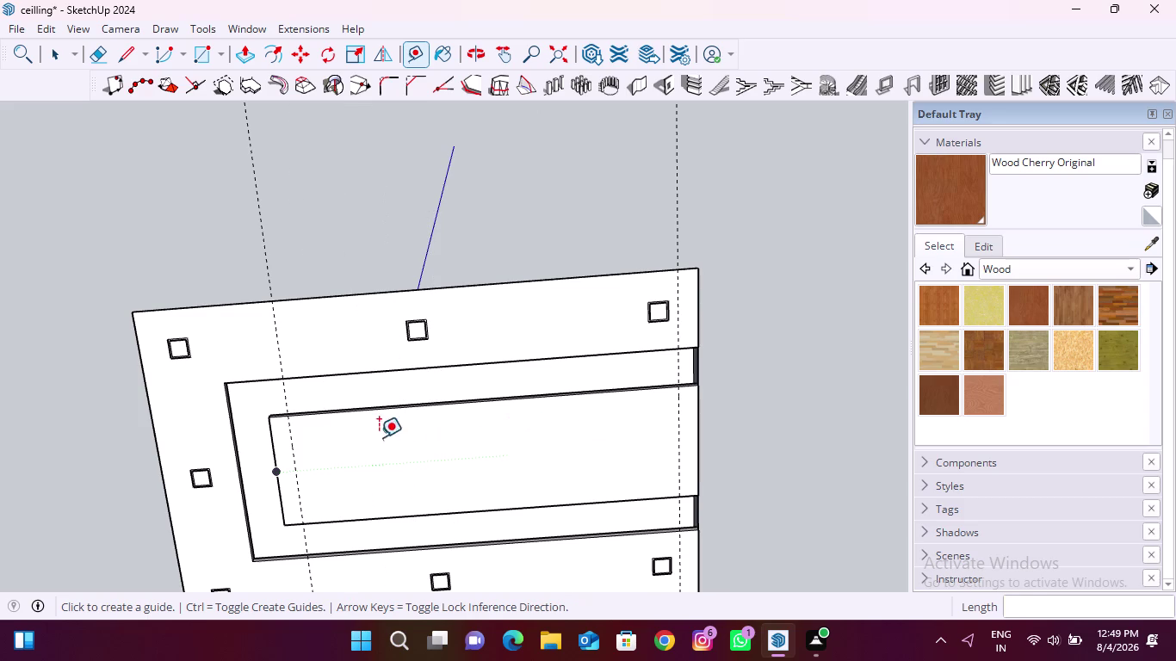
Place a guide 1.5' in from the inner panel's end edge and start another.
click(293, 445)
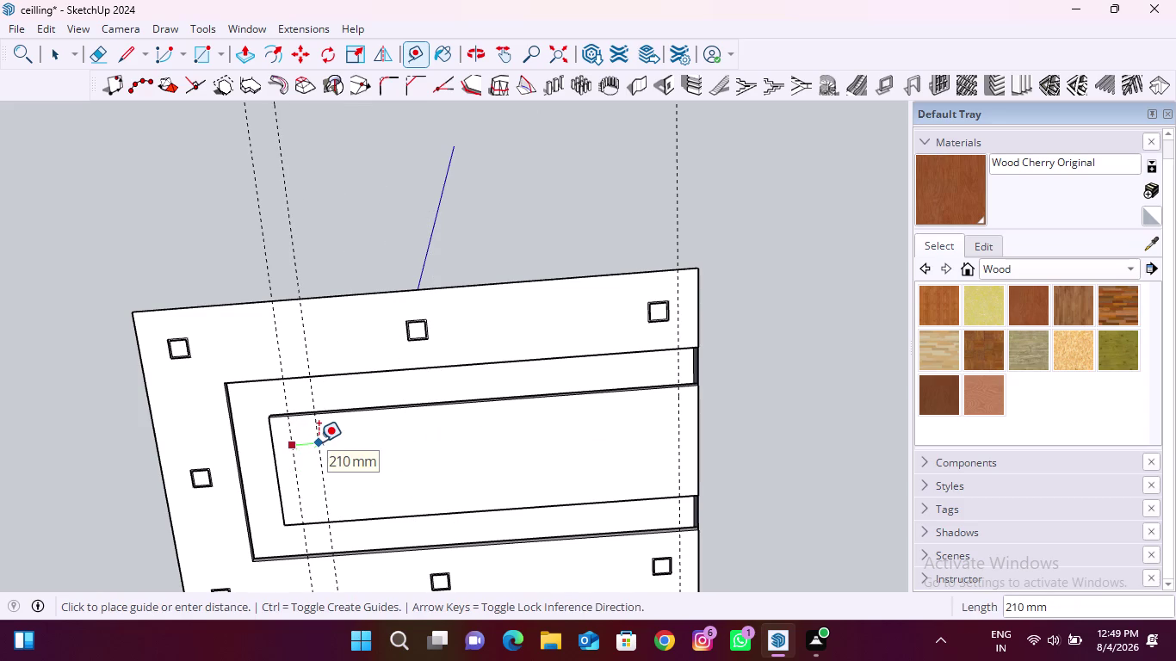
text(1.5')
key(Return)
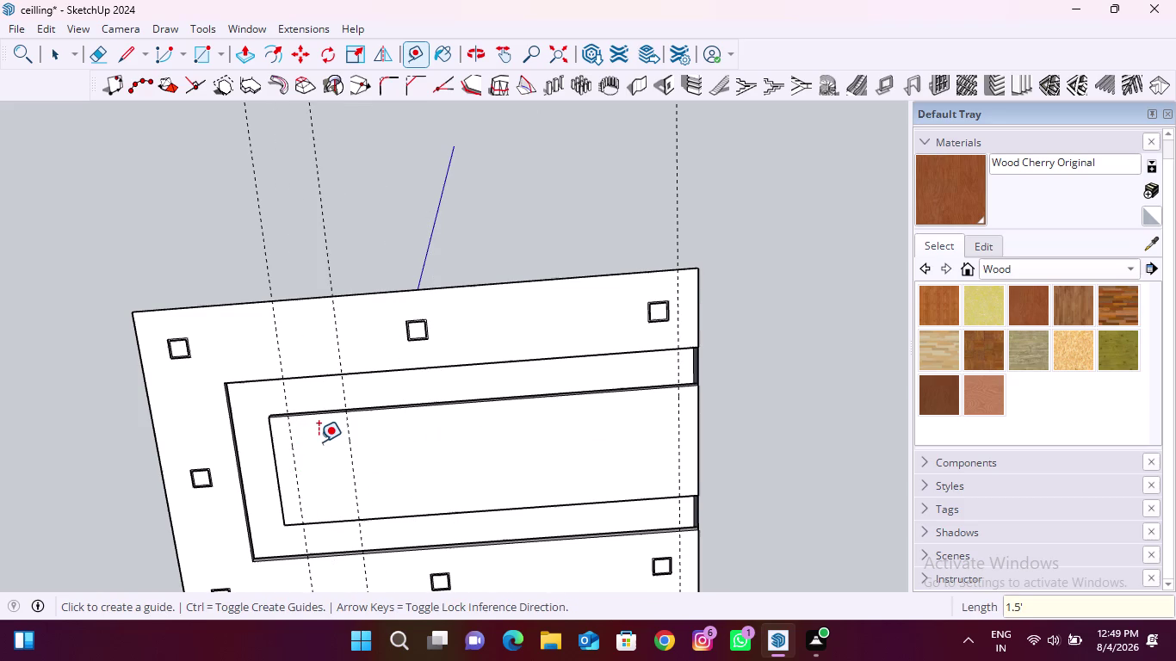